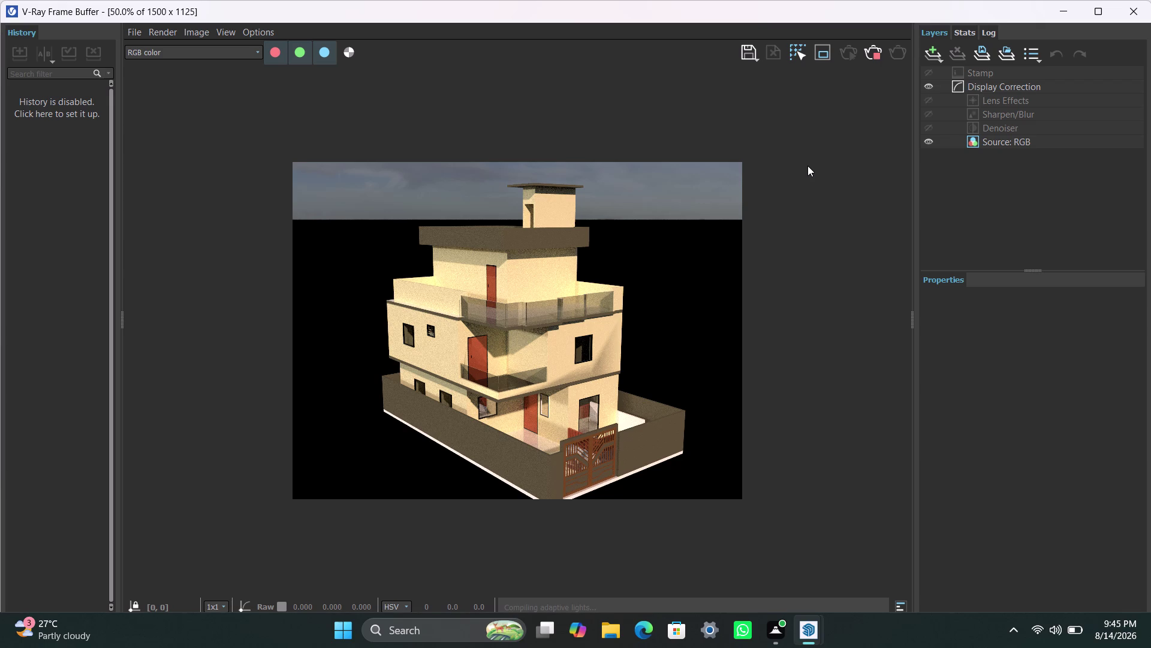
Close the terrain-and-gates SketchUp window from the taskbar thumbnail, keeping the duplex model.
drag(480, 629, 495, 631)
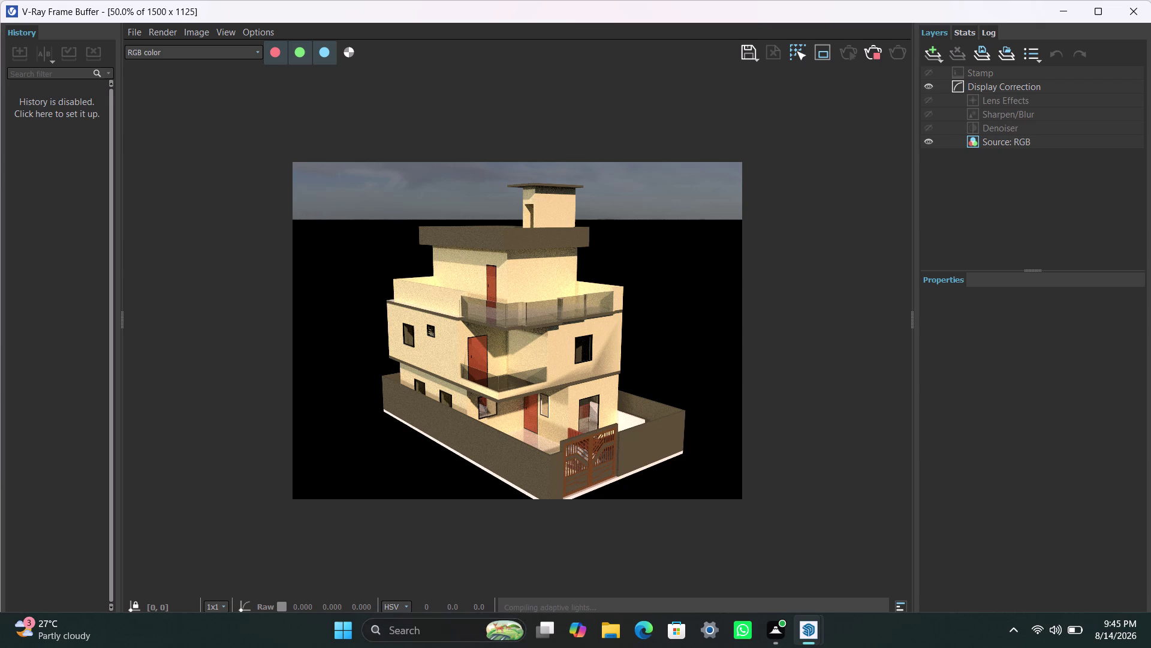
drag(494, 631, 496, 631)
click(310, 514)
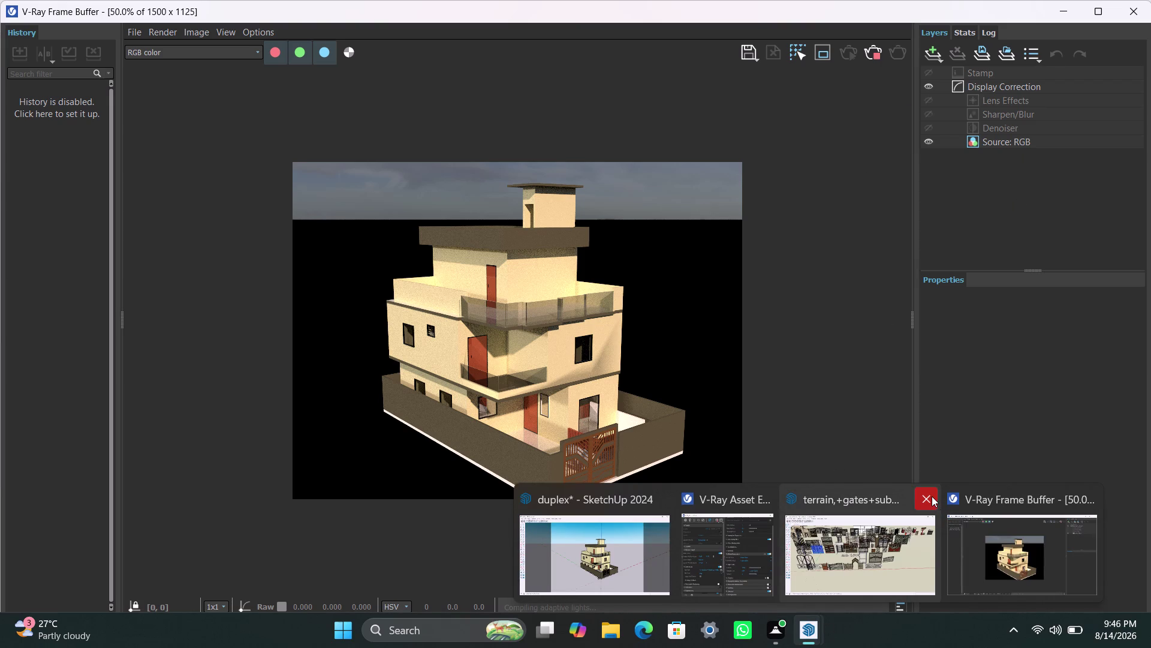
click(932, 496)
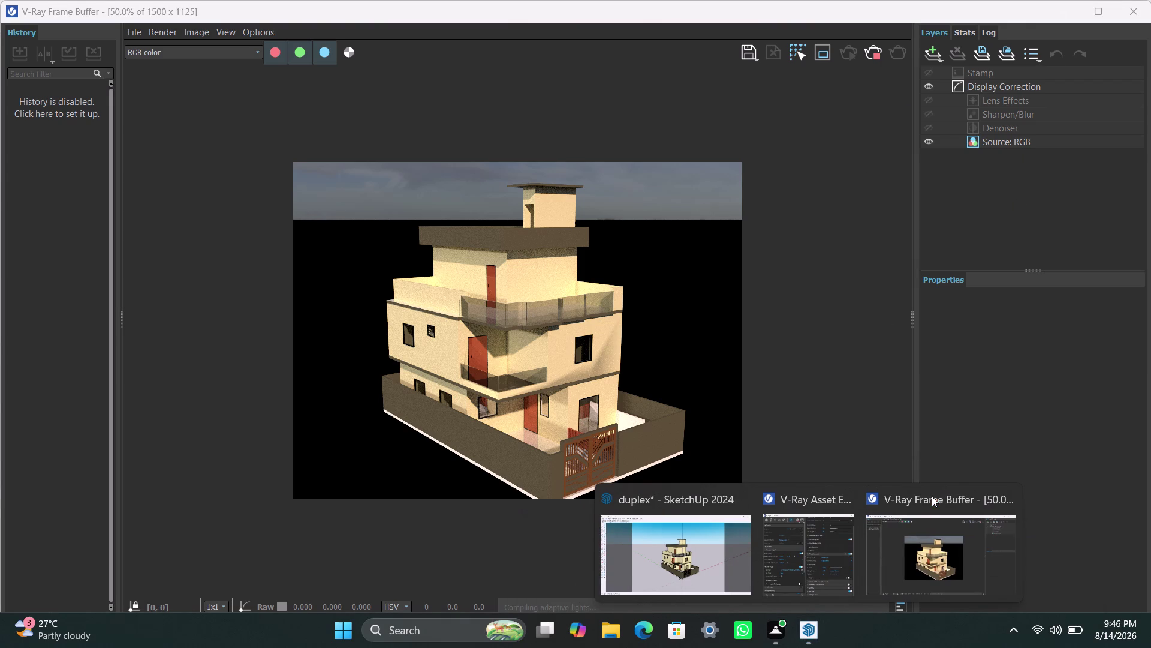
Show the Asset Editor's Lights list and set the Dome Light intensity to 5.
click(837, 547)
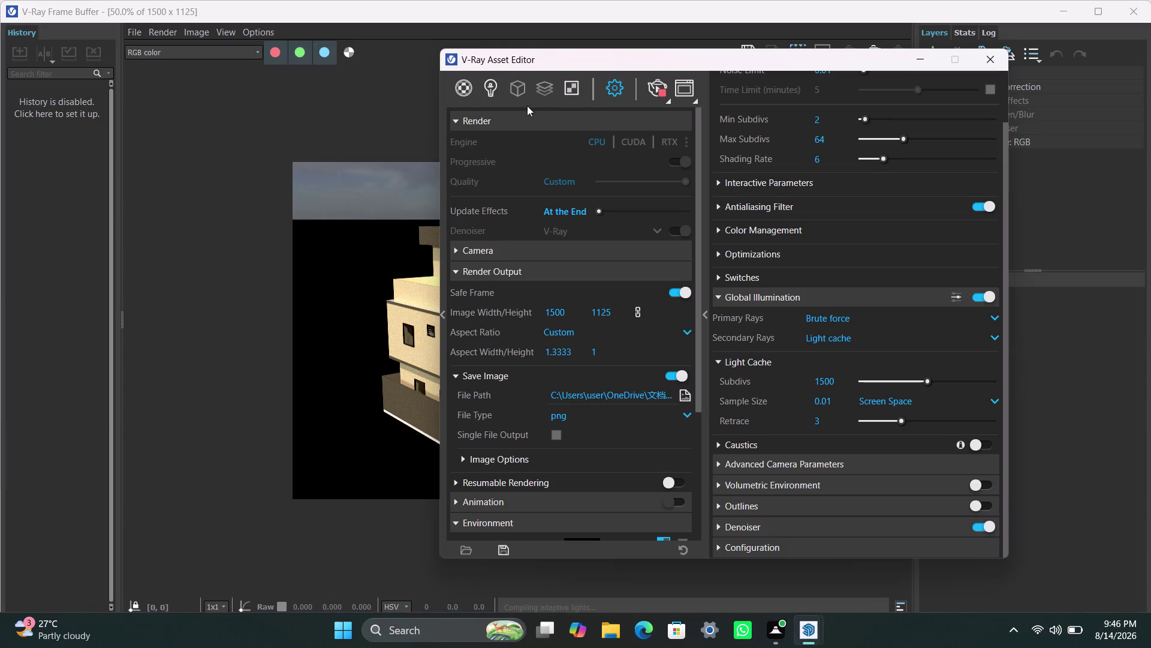
click(463, 82)
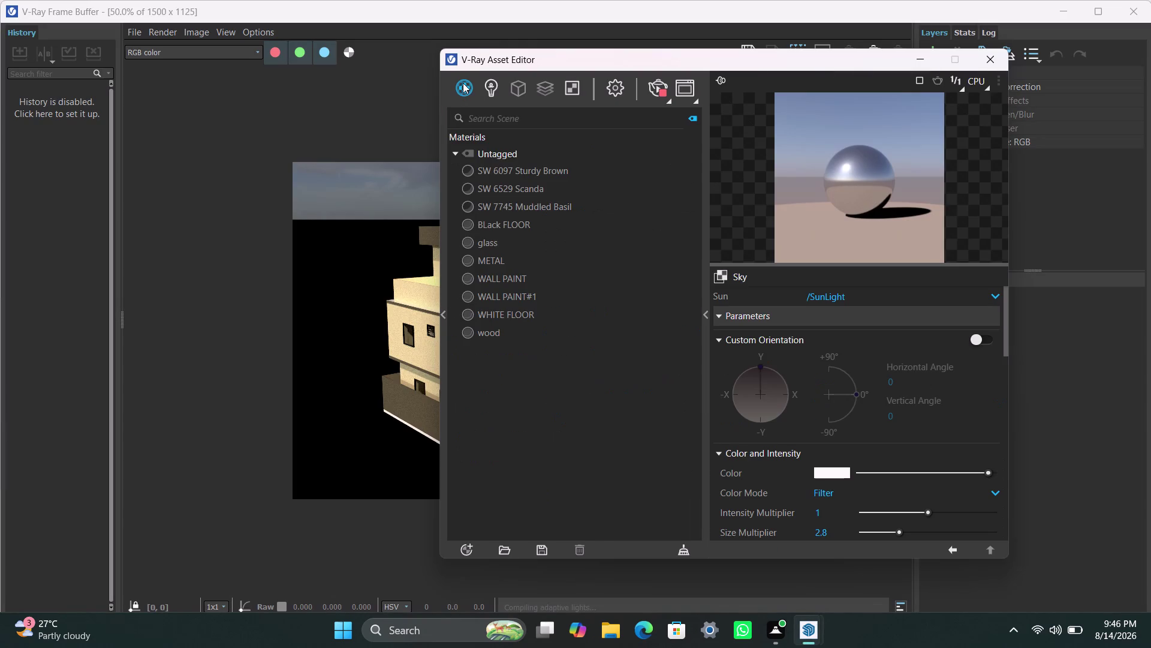
click(492, 85)
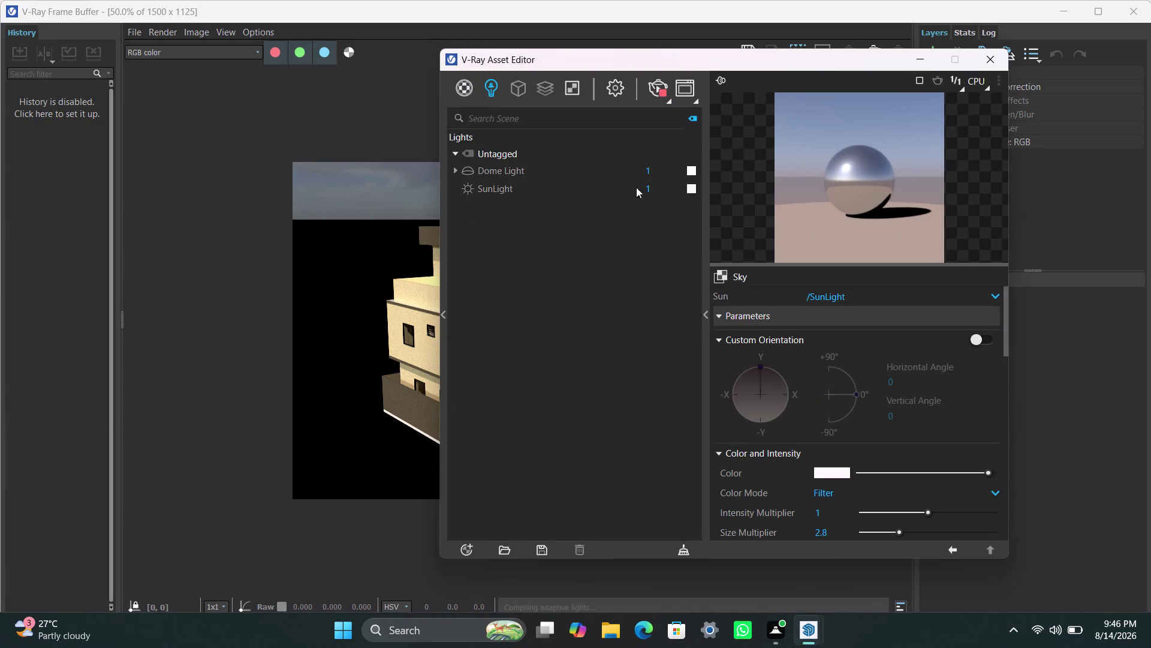
drag(657, 170, 644, 171)
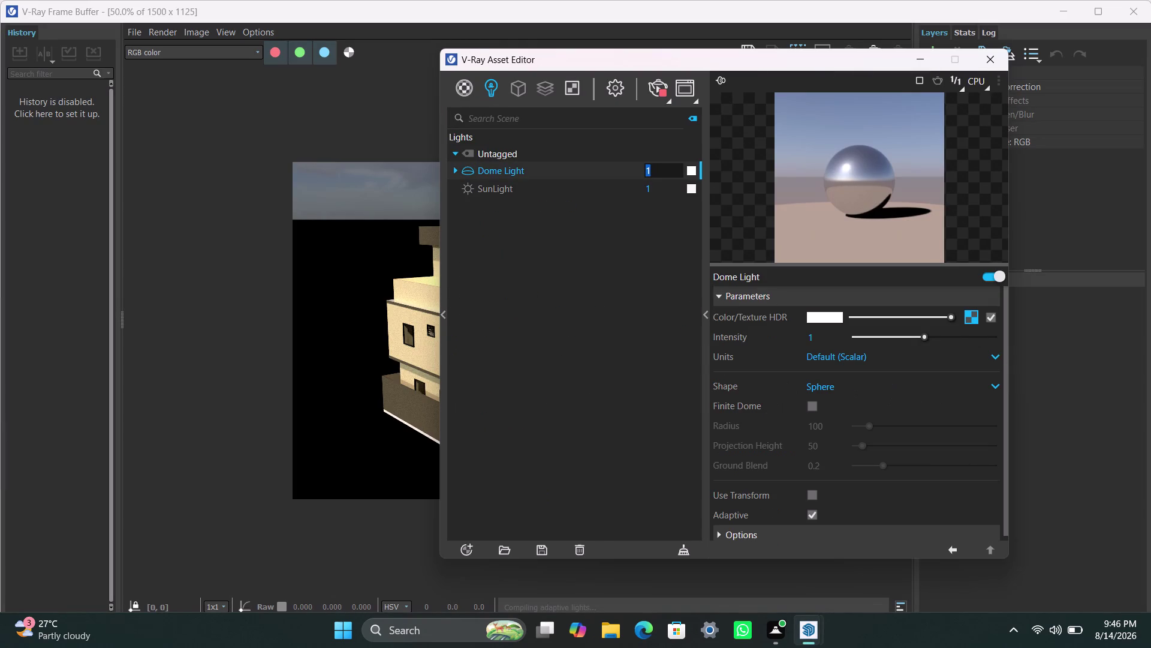
key(5)
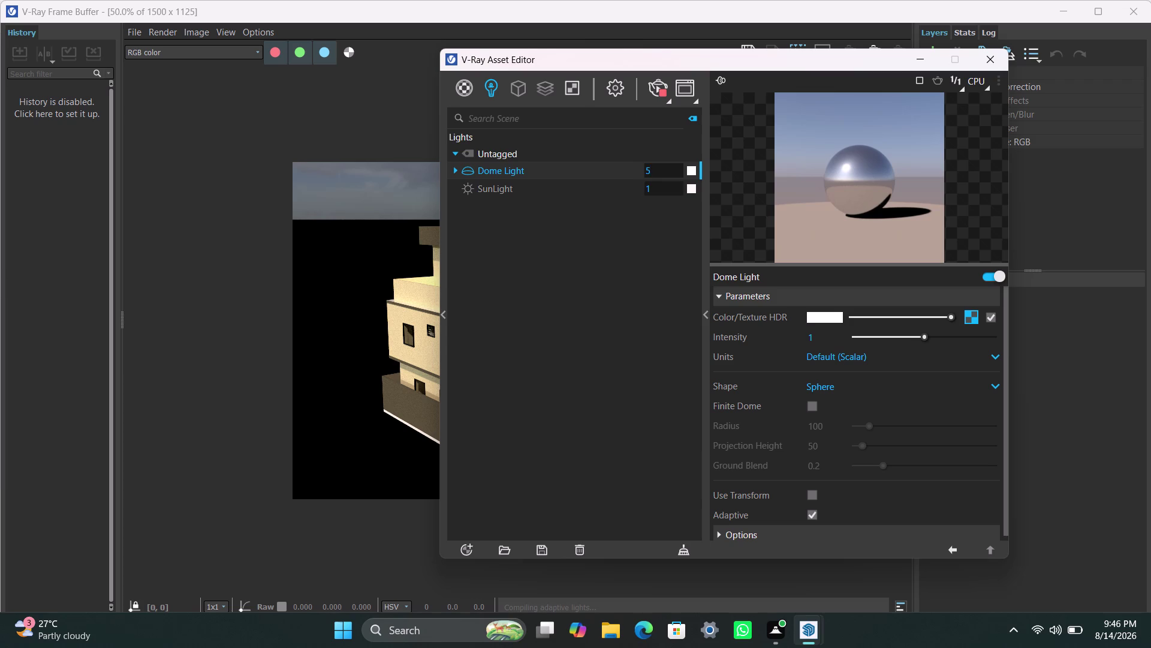
click(657, 189)
Raise the SunLight intensity to 10, then select the Dome Light intensity value.
drag(657, 189, 644, 191)
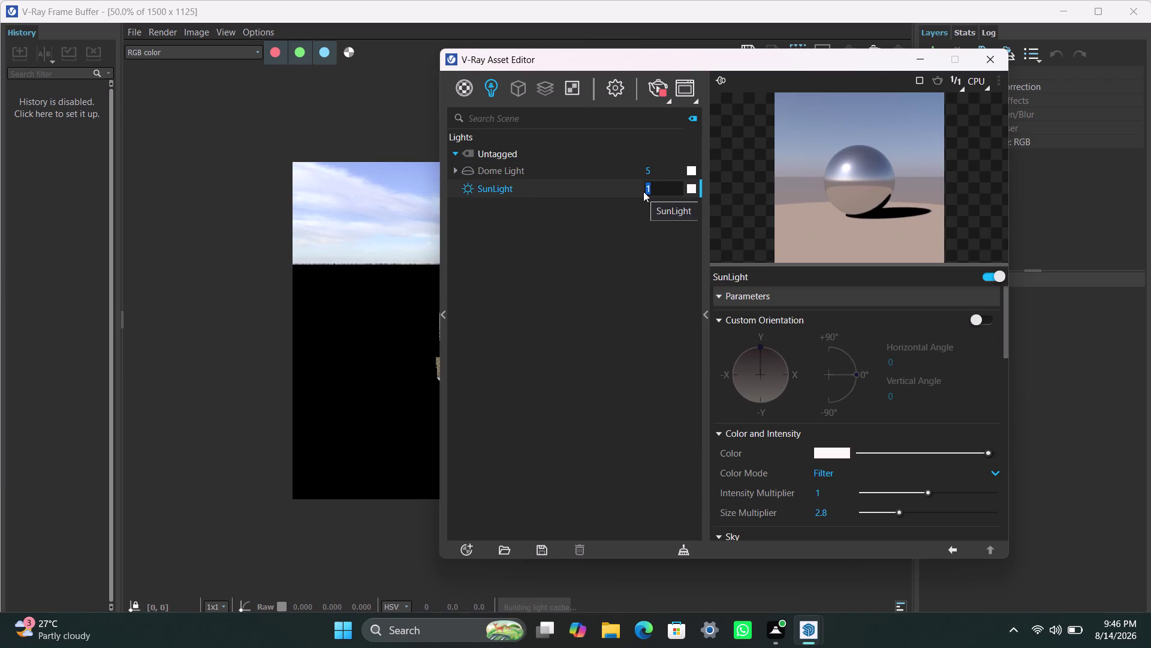
key(2)
click(628, 222)
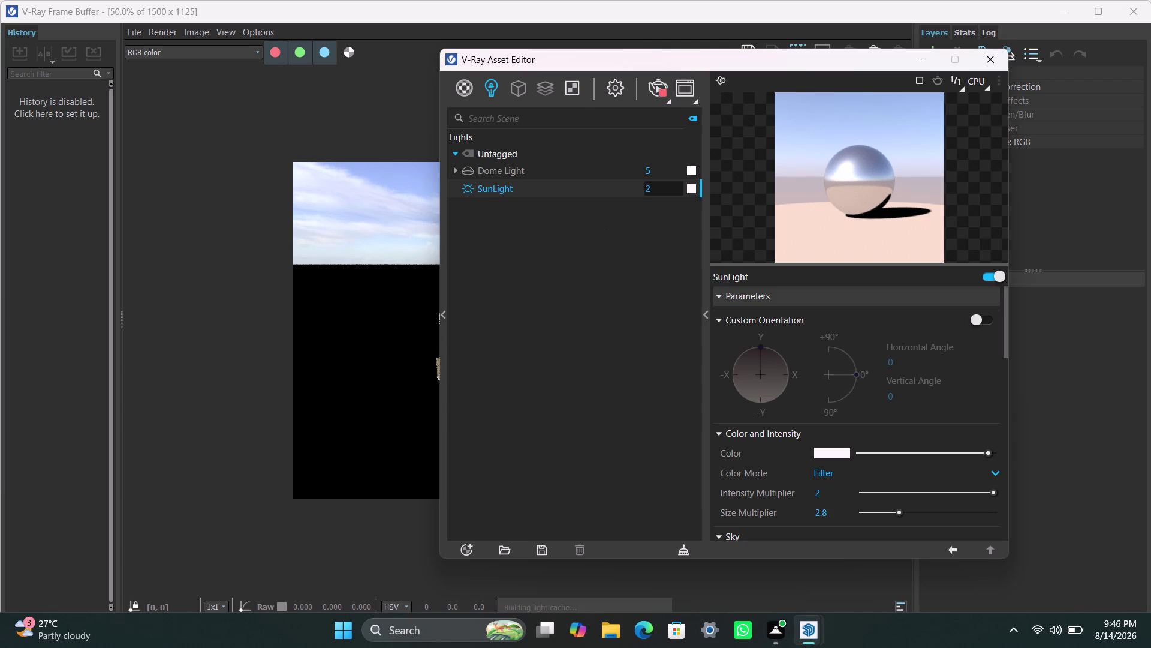
drag(659, 186, 637, 189)
text(10)
click(620, 238)
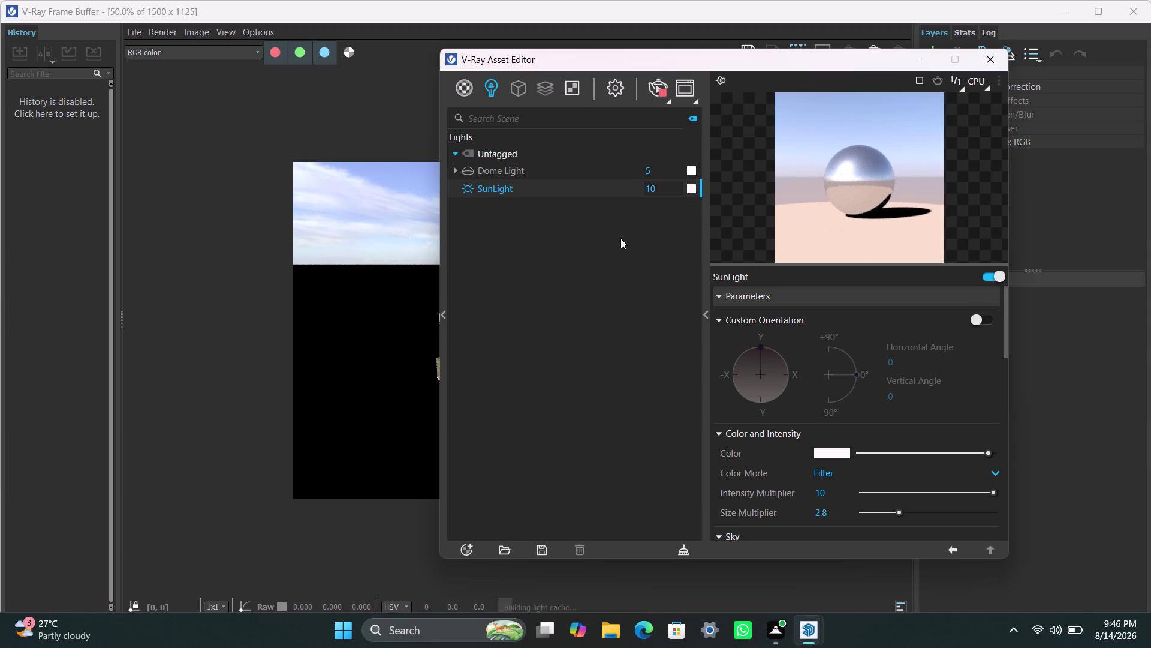
click(621, 238)
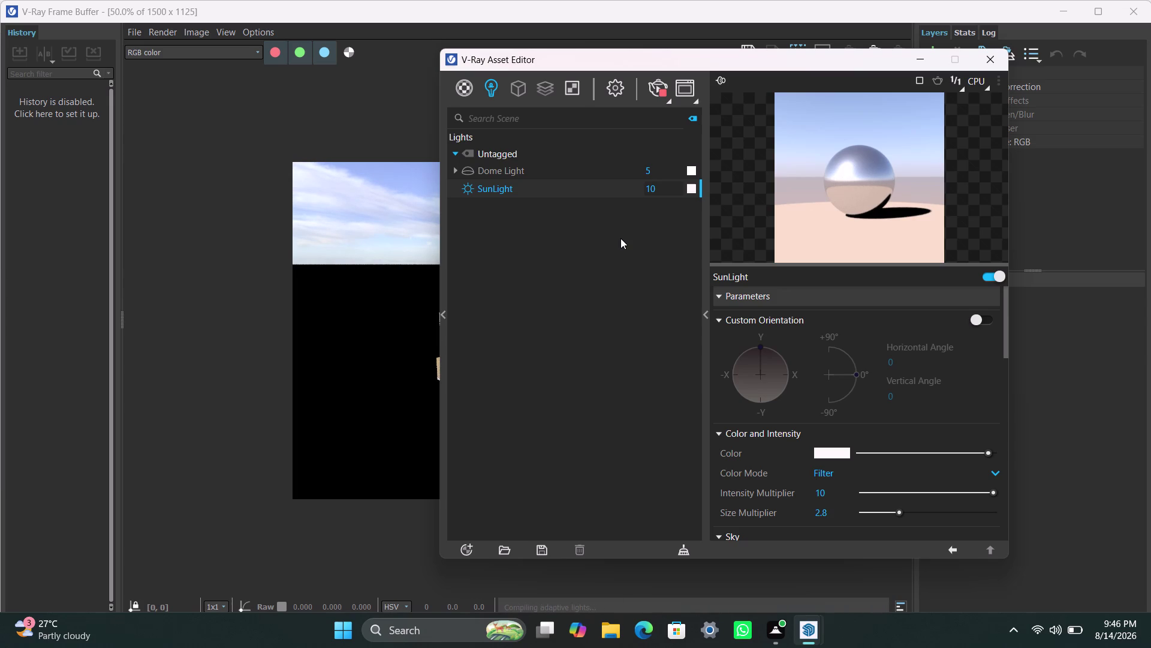
drag(655, 171, 645, 175)
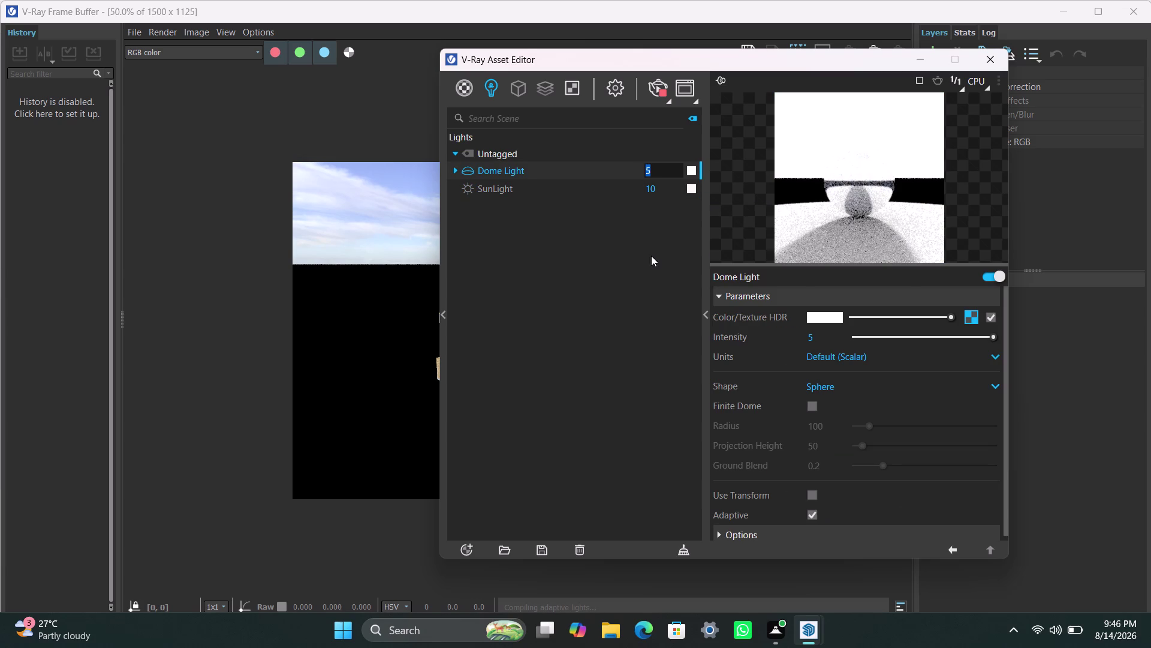
Try Dome Light intensities of 1 and then 4.
click(656, 187)
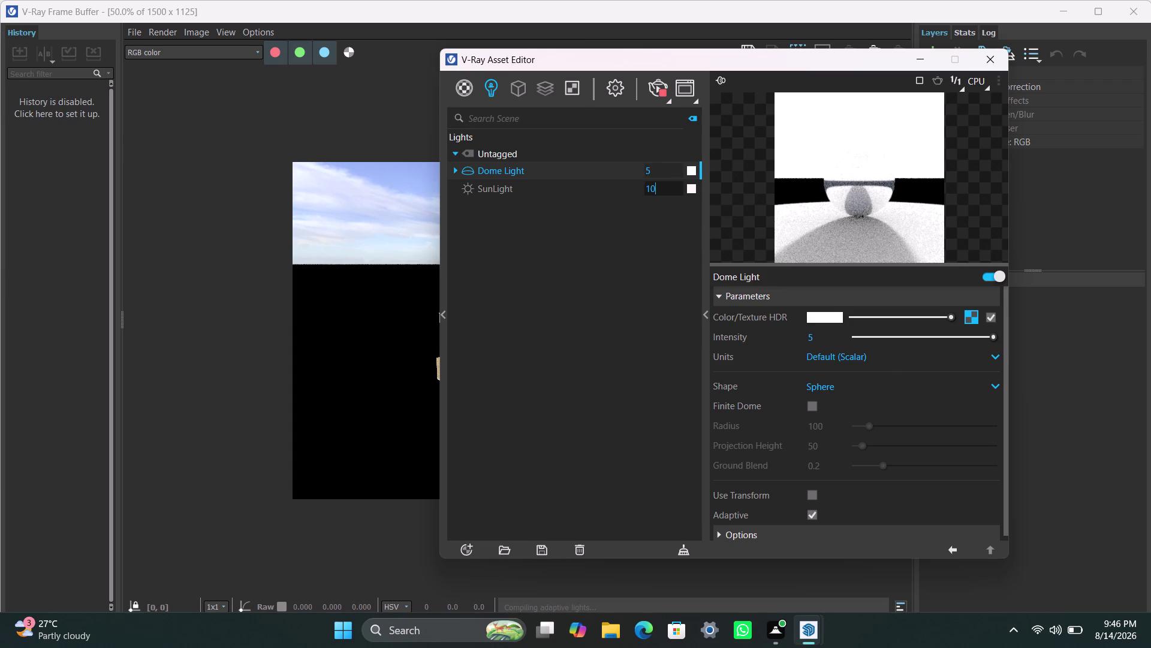
click(656, 187)
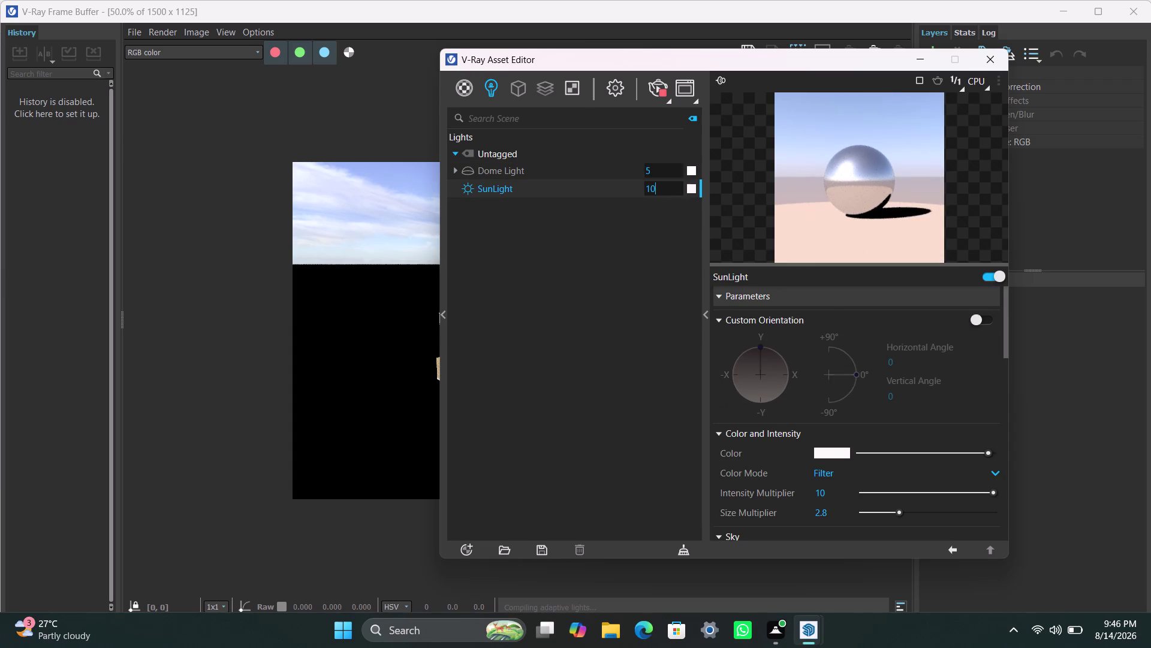
drag(658, 170, 641, 173)
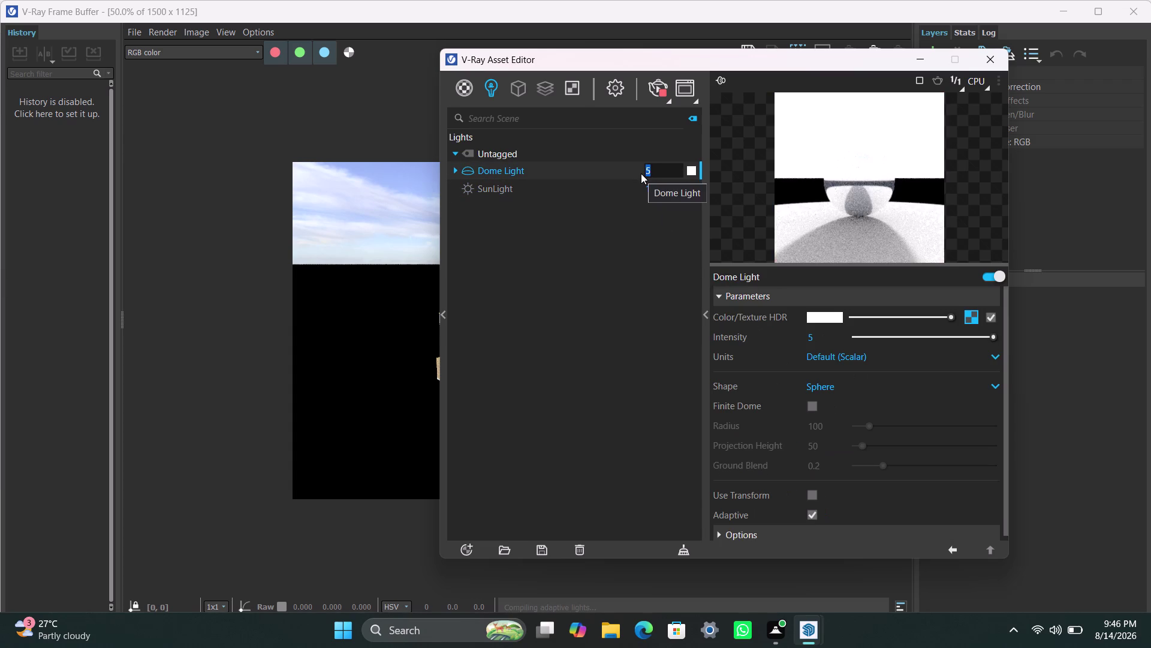
key(1)
click(639, 205)
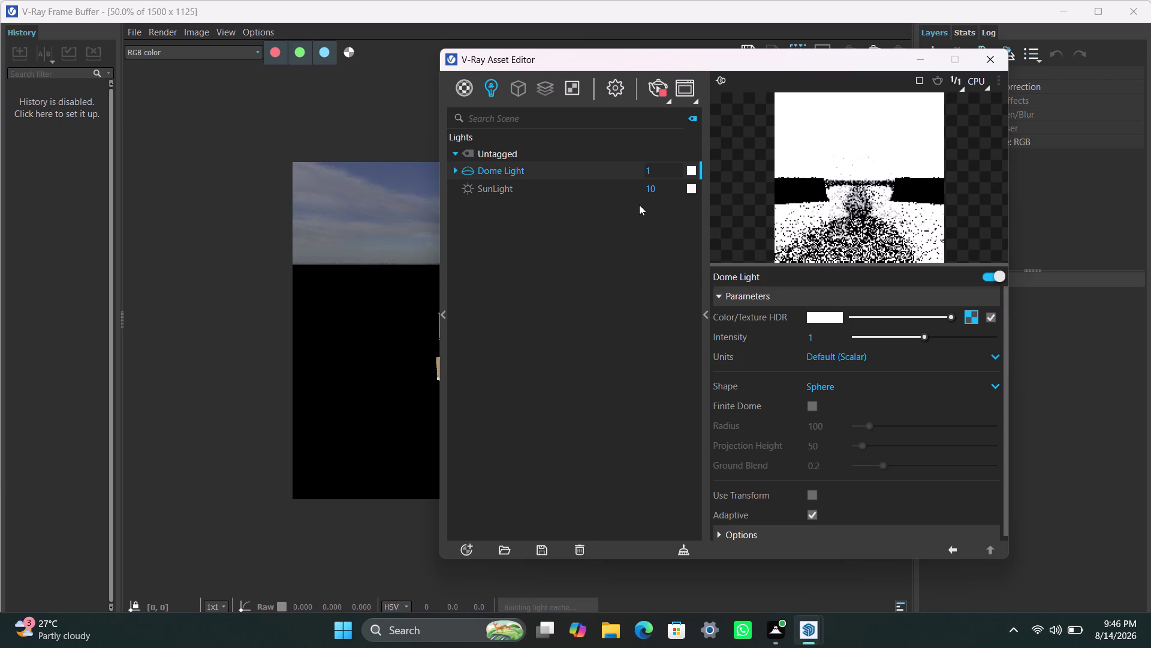
drag(656, 165, 644, 169)
drag(644, 169, 639, 170)
key(4)
click(623, 252)
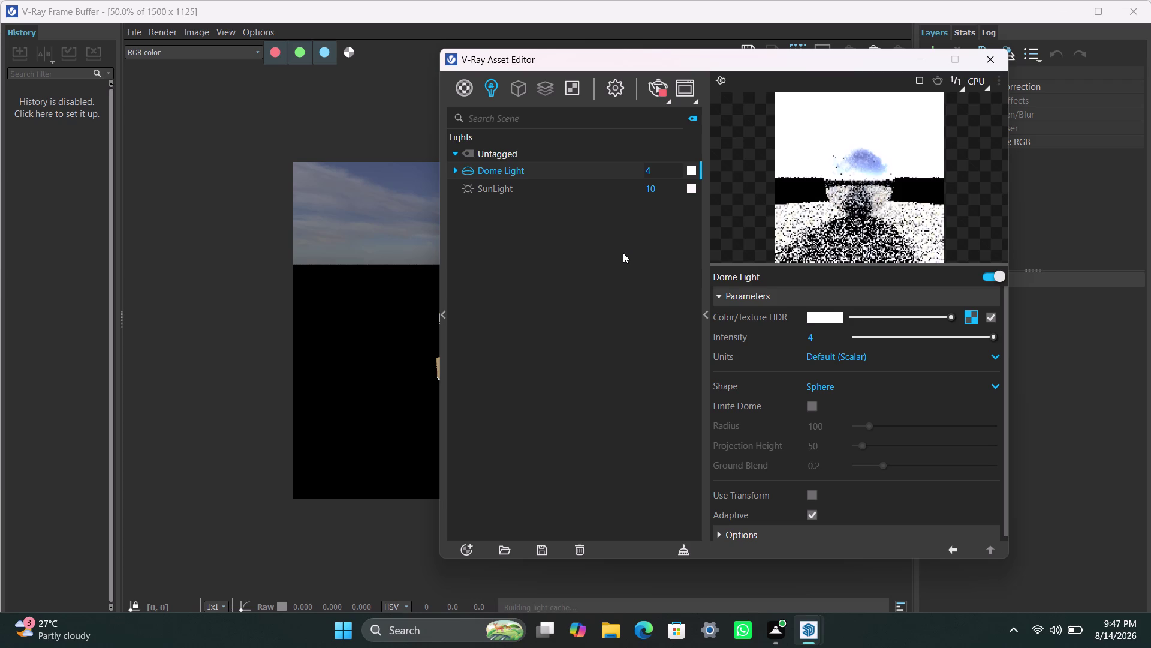
Lower the SunLight intensity to 2 and raise the Dome Light intensity to 10.
drag(669, 186, 646, 187)
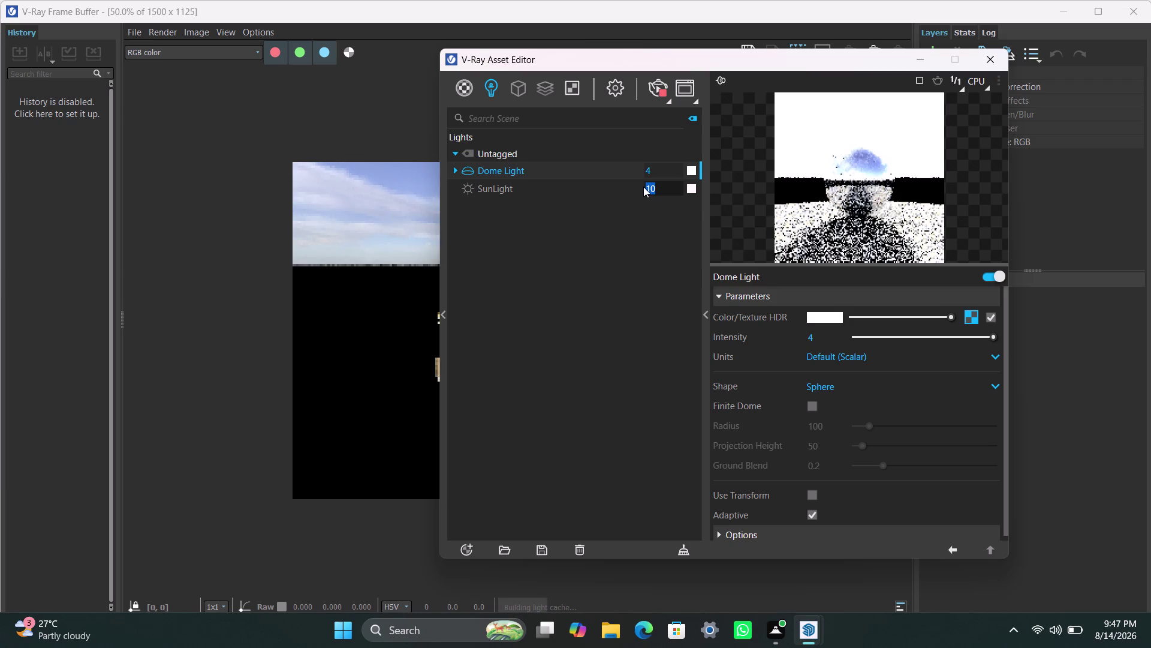
drag(646, 186, 643, 187)
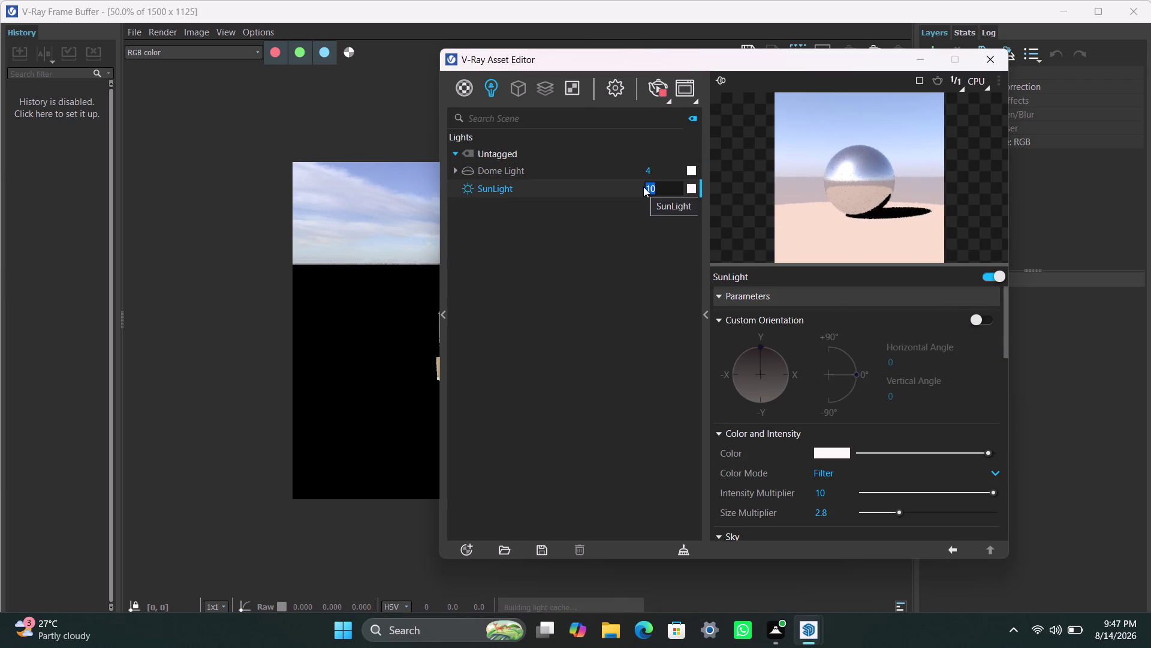
key(2)
click(624, 232)
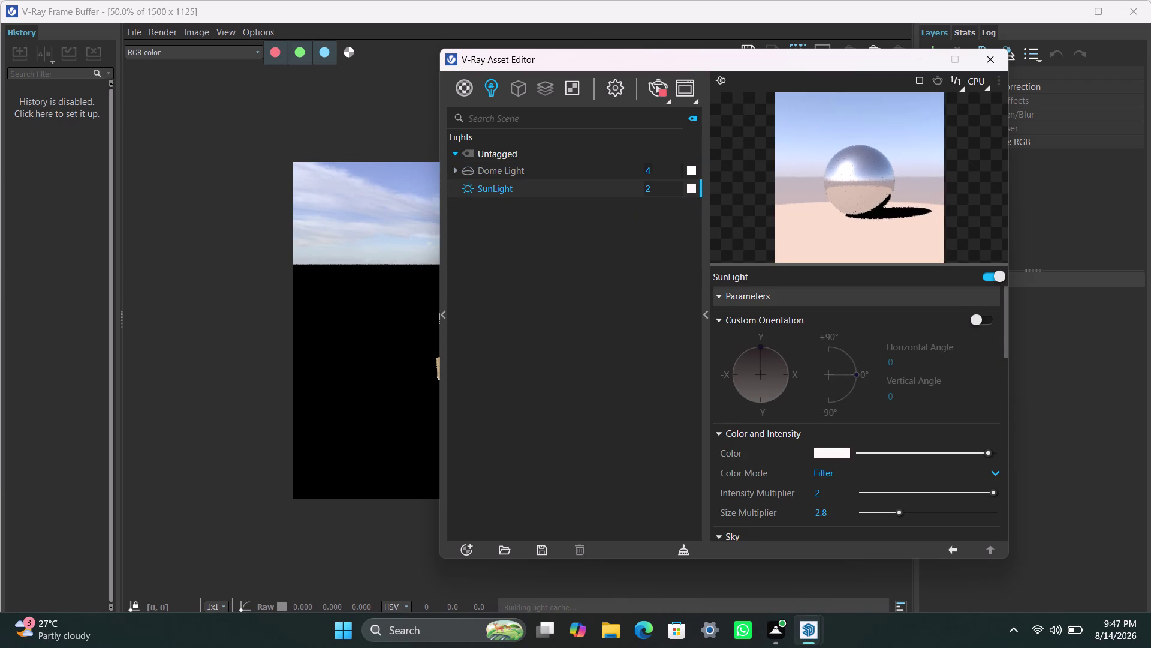
click(664, 169)
drag(664, 169, 646, 173)
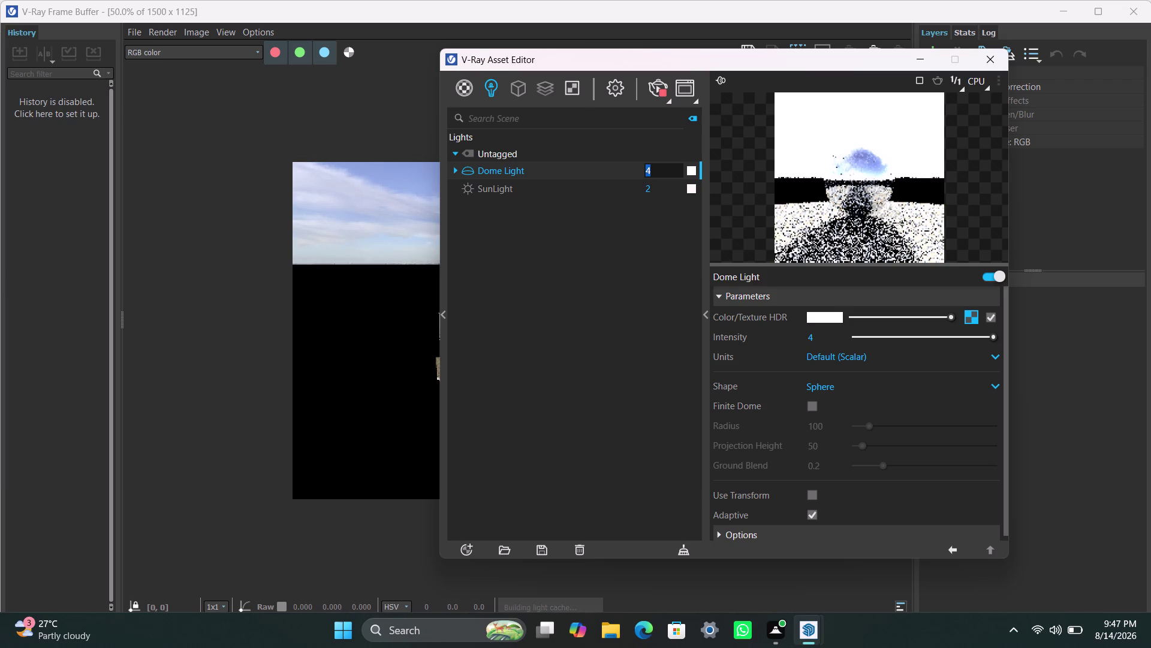
drag(645, 173, 644, 172)
text(10)
click(626, 240)
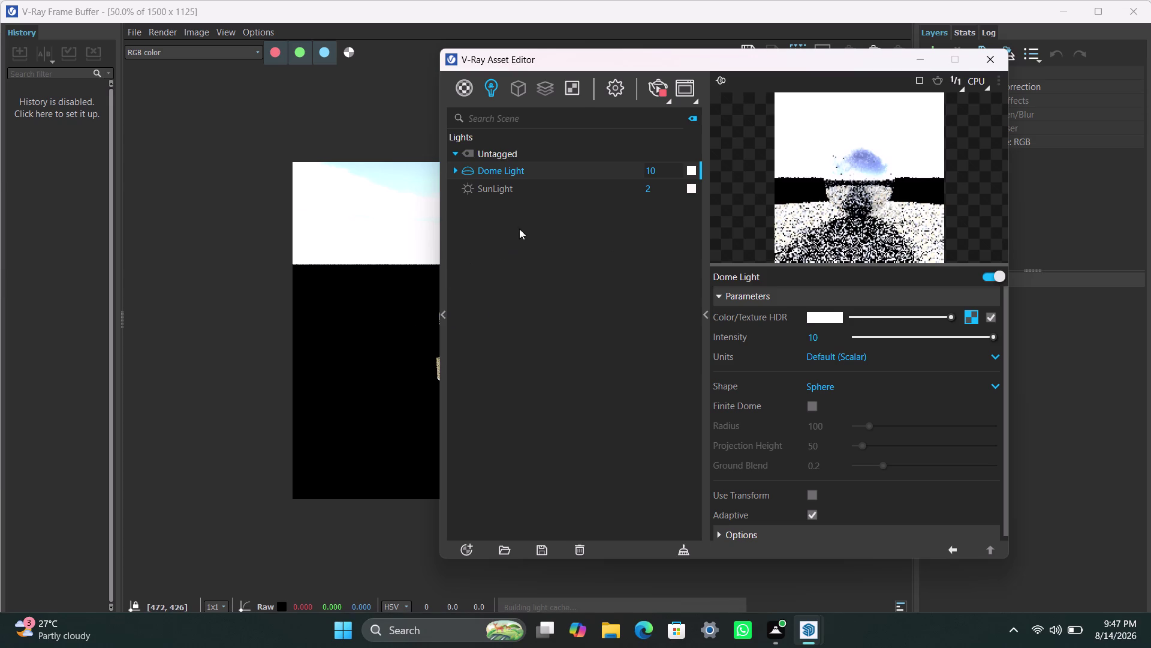
Set SunLight to 10 and Dome Light to 2, then view the Frame Buffer render.
drag(653, 194, 625, 198)
text(10)
click(623, 223)
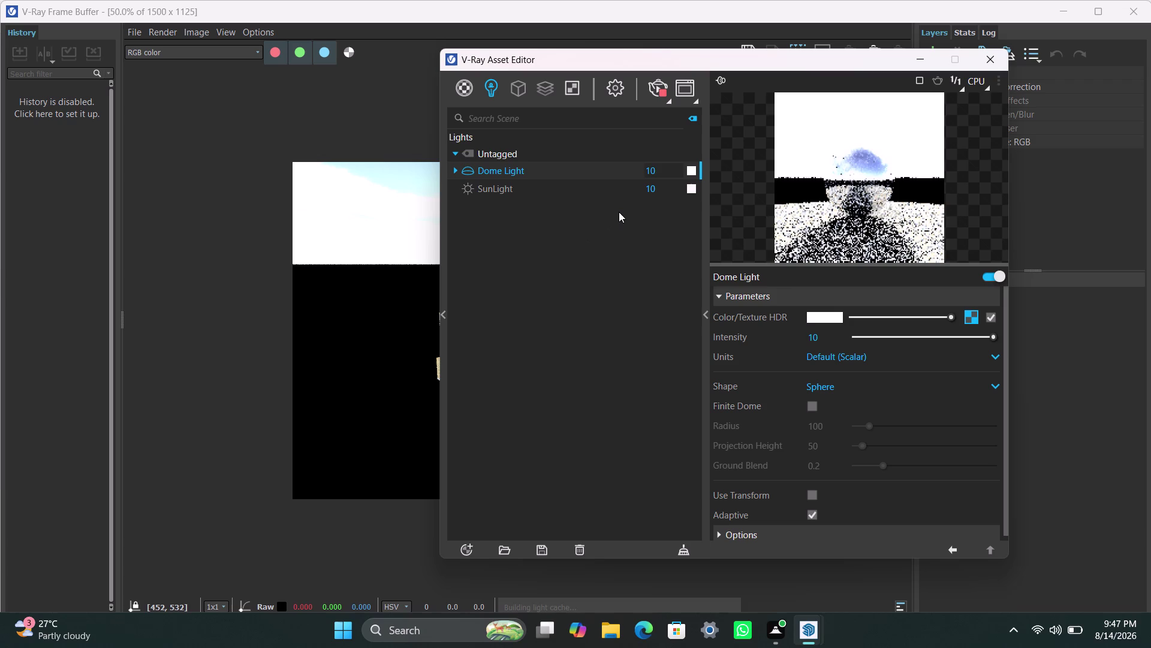
drag(658, 172, 621, 182)
key(2)
click(618, 246)
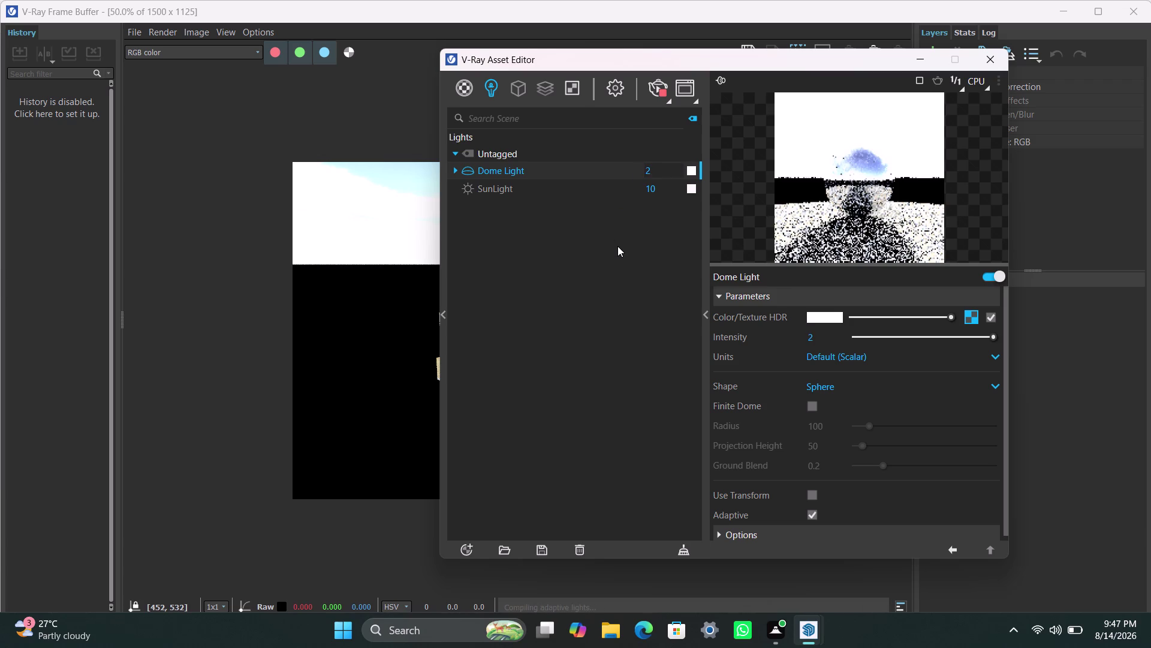
click(918, 58)
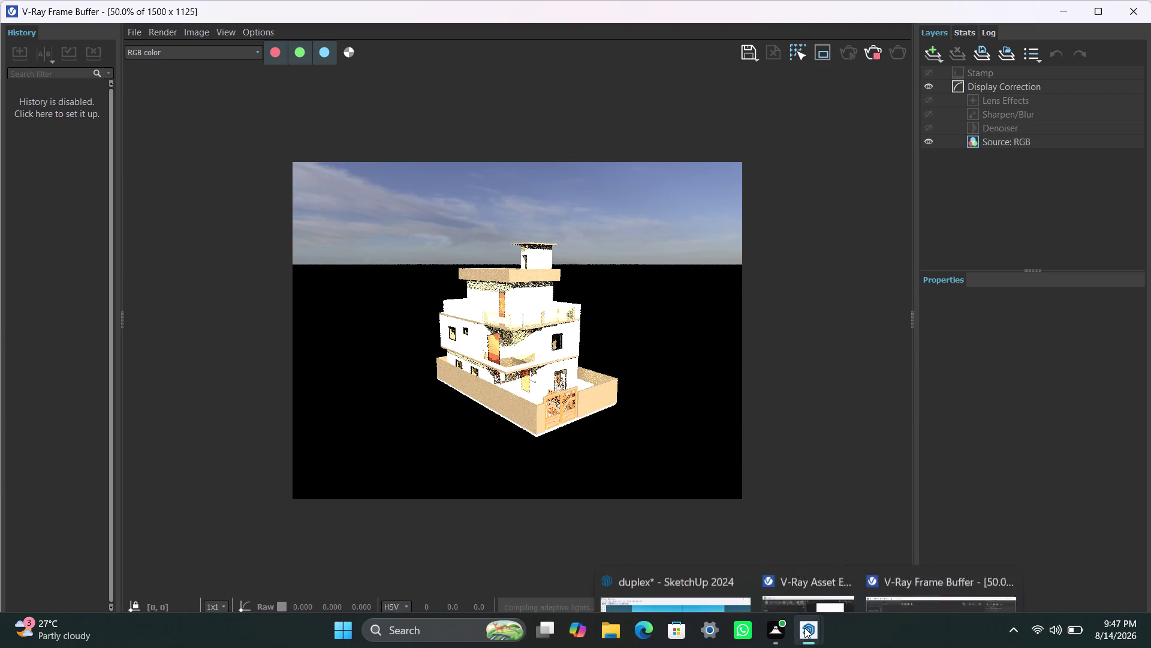
Bring the light settings forward and set the SunLight intensity to 0.
click(901, 564)
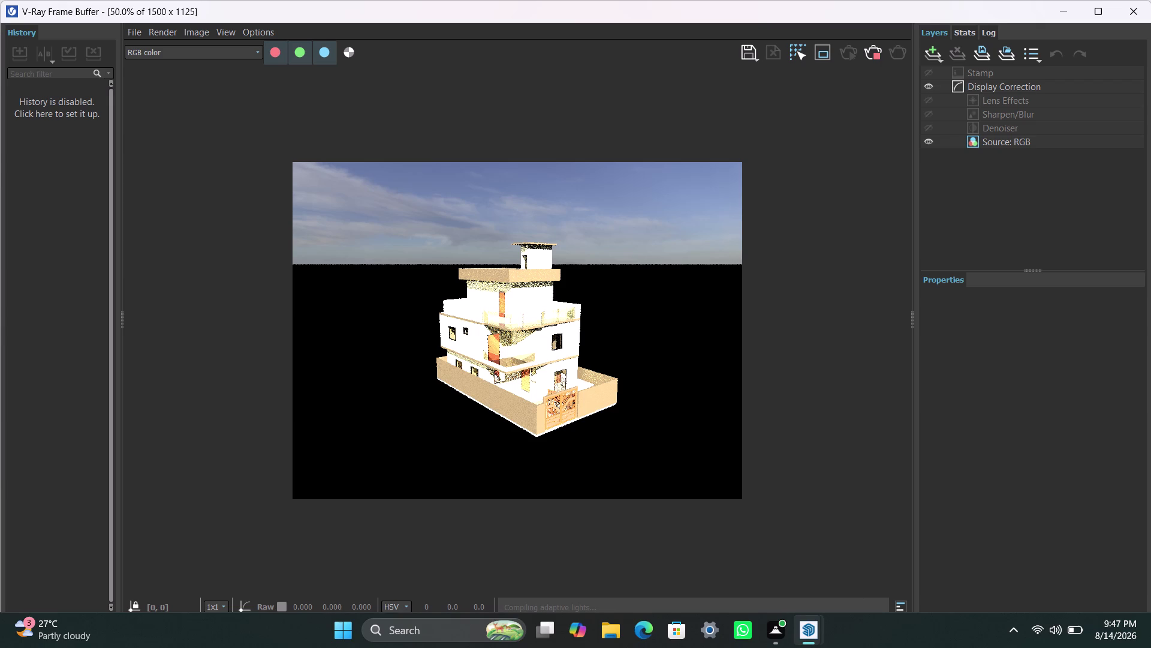
click(812, 570)
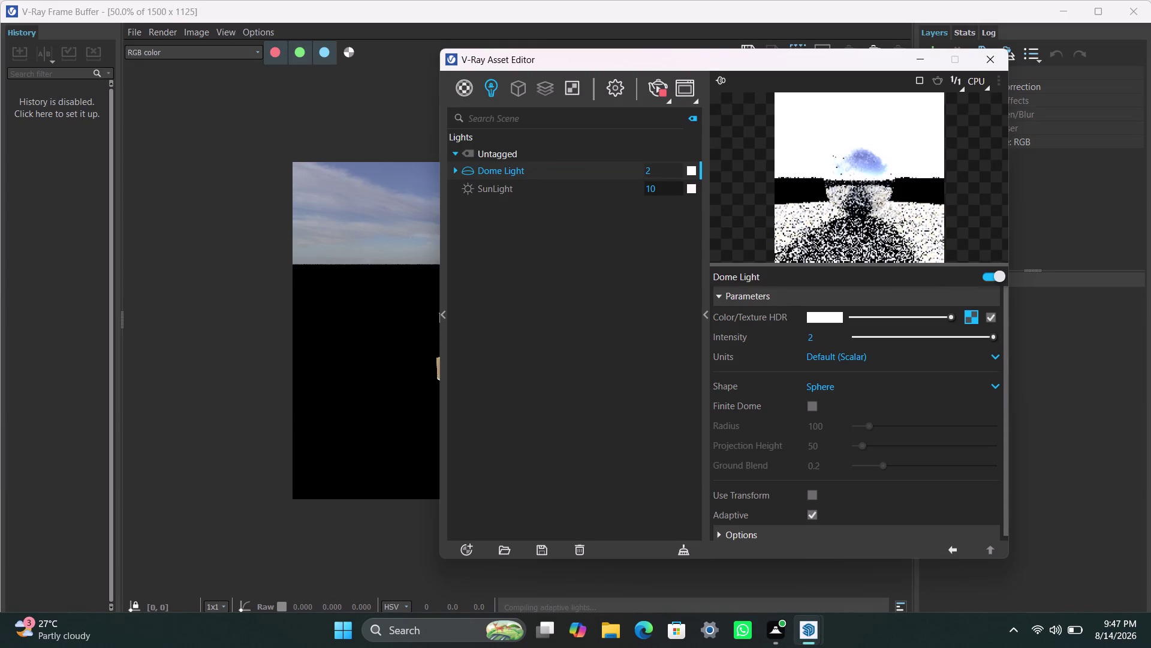
drag(656, 192, 631, 196)
key(0)
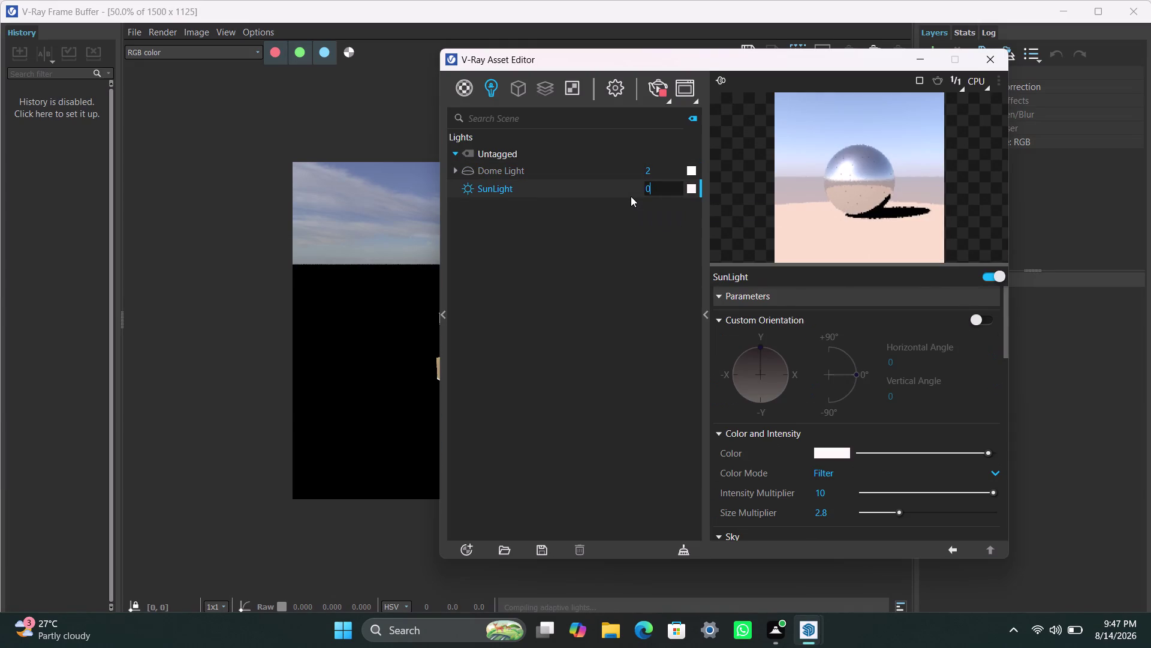
click(593, 300)
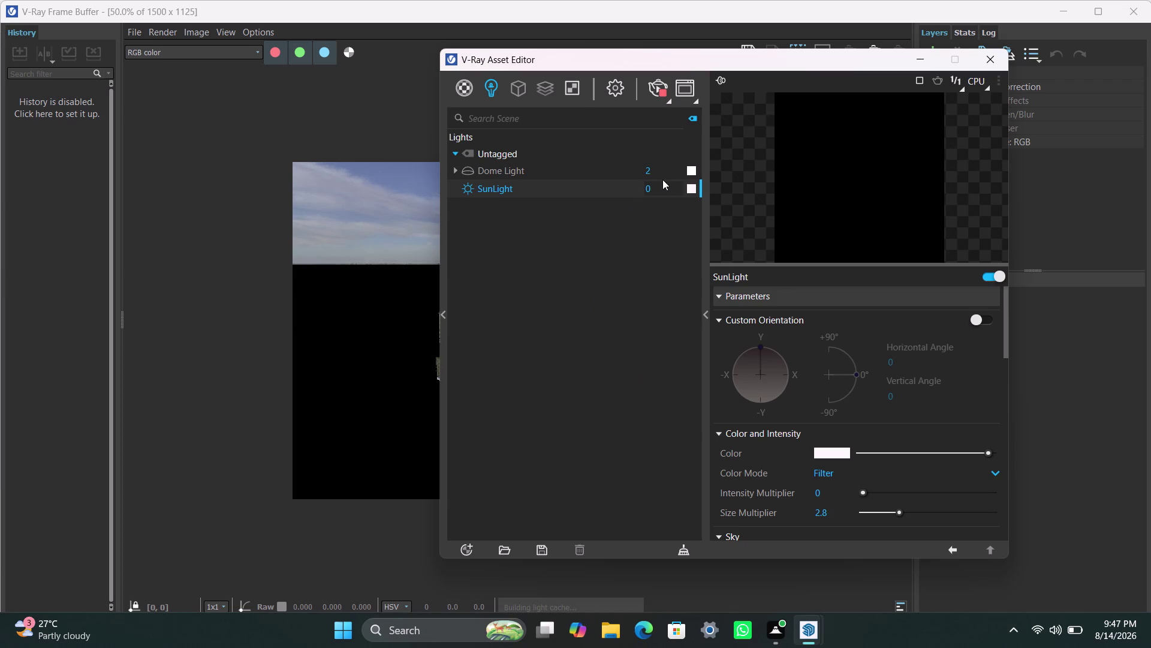
Set the Dome Light intensity to 0 and the SunLight intensity to 1.
drag(660, 169, 639, 171)
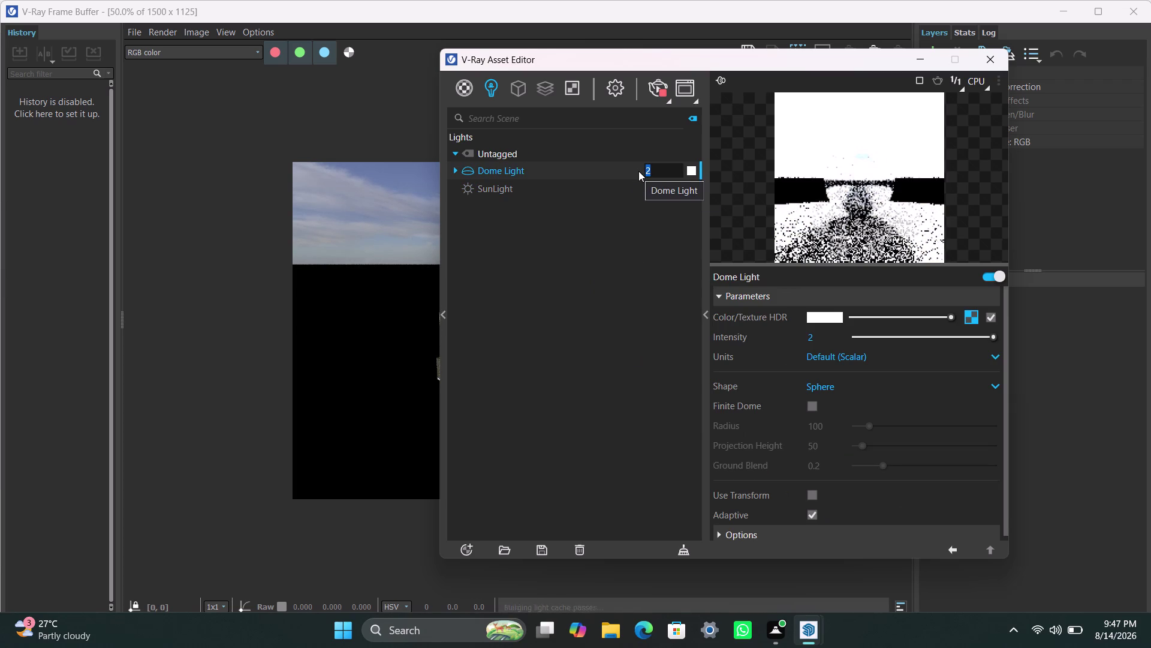
key(0)
click(660, 190)
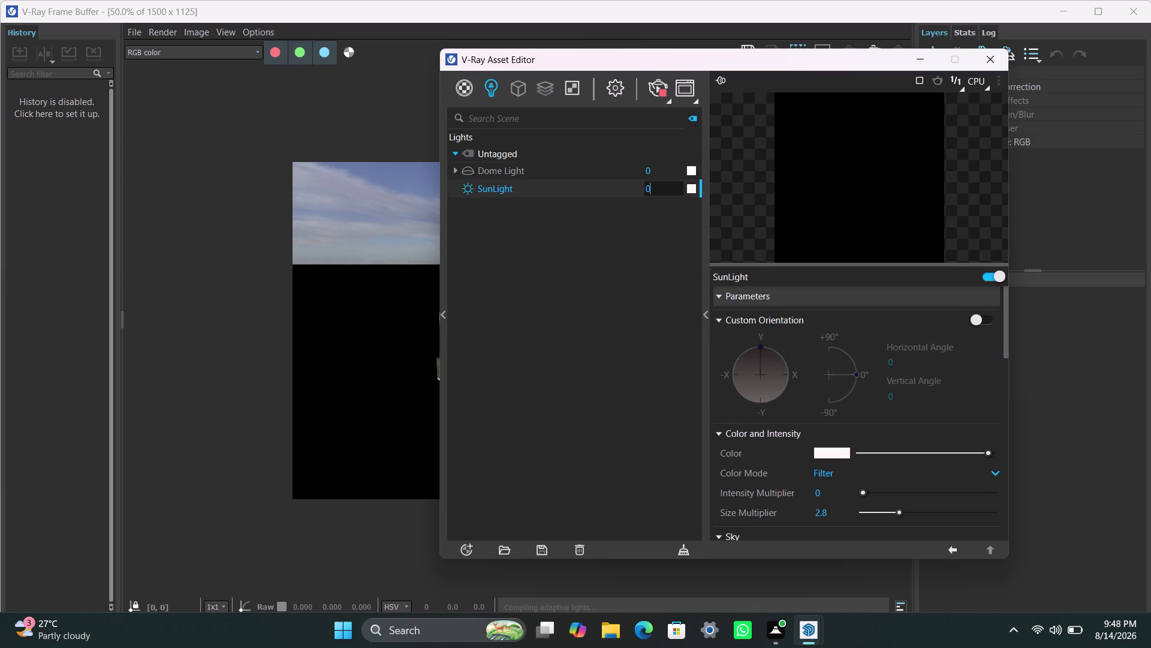
key(1)
drag(669, 192, 634, 197)
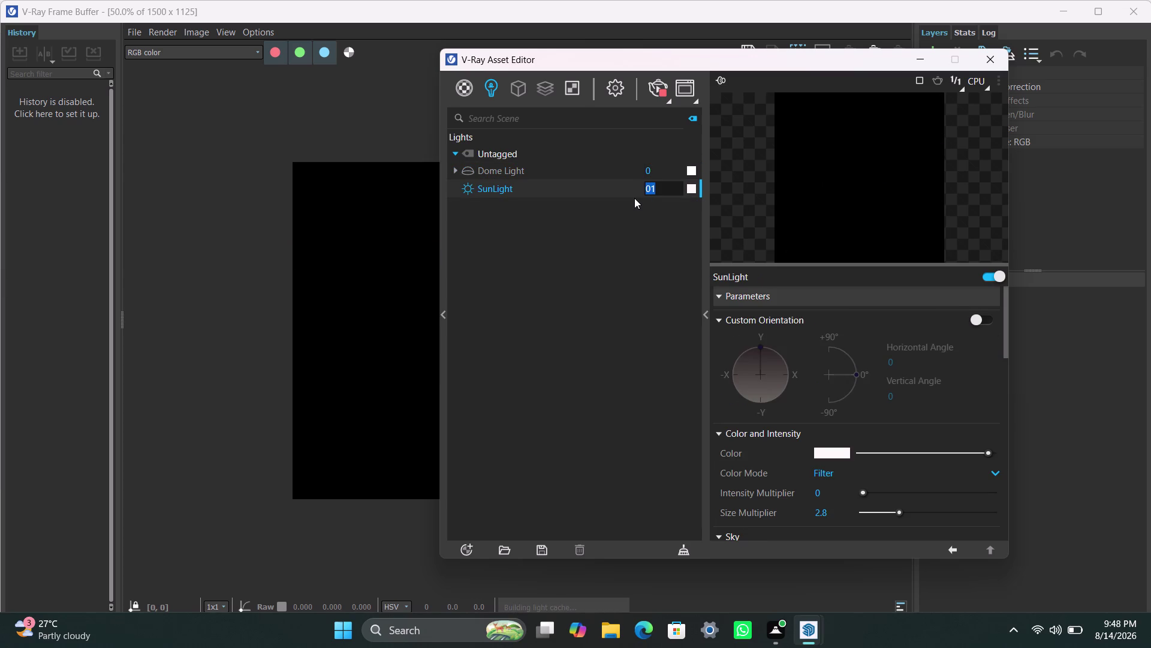
Check the sun-only render against black, then bring the light settings back.
right_drag(307, 143, 196, 169)
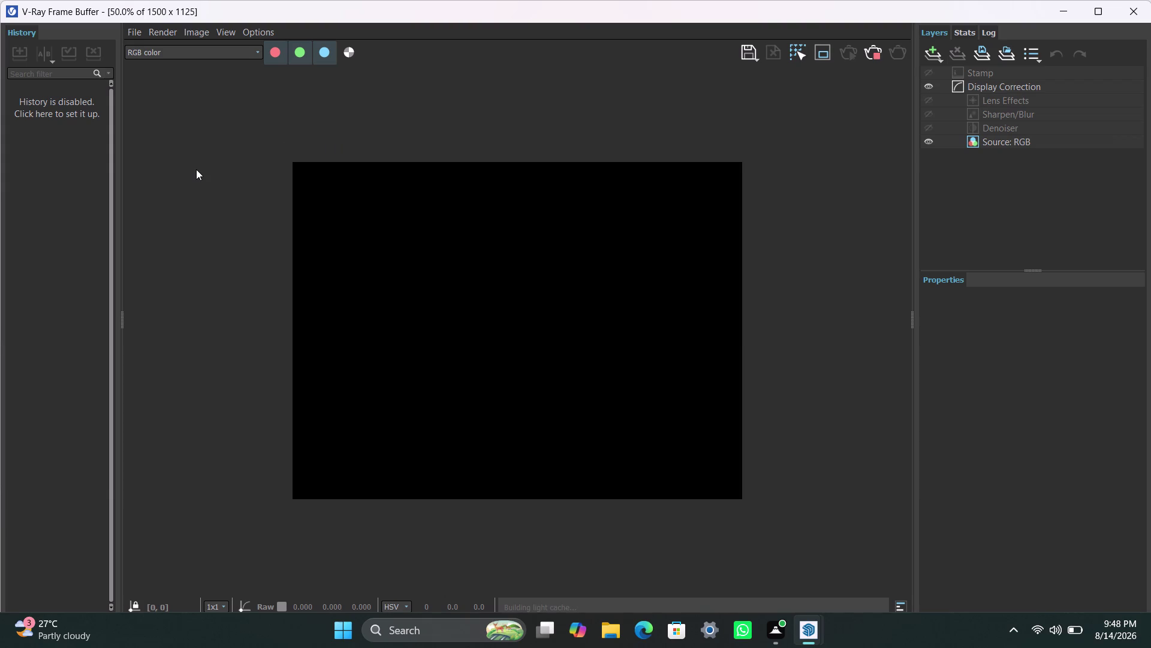
right_drag(196, 169, 126, 206)
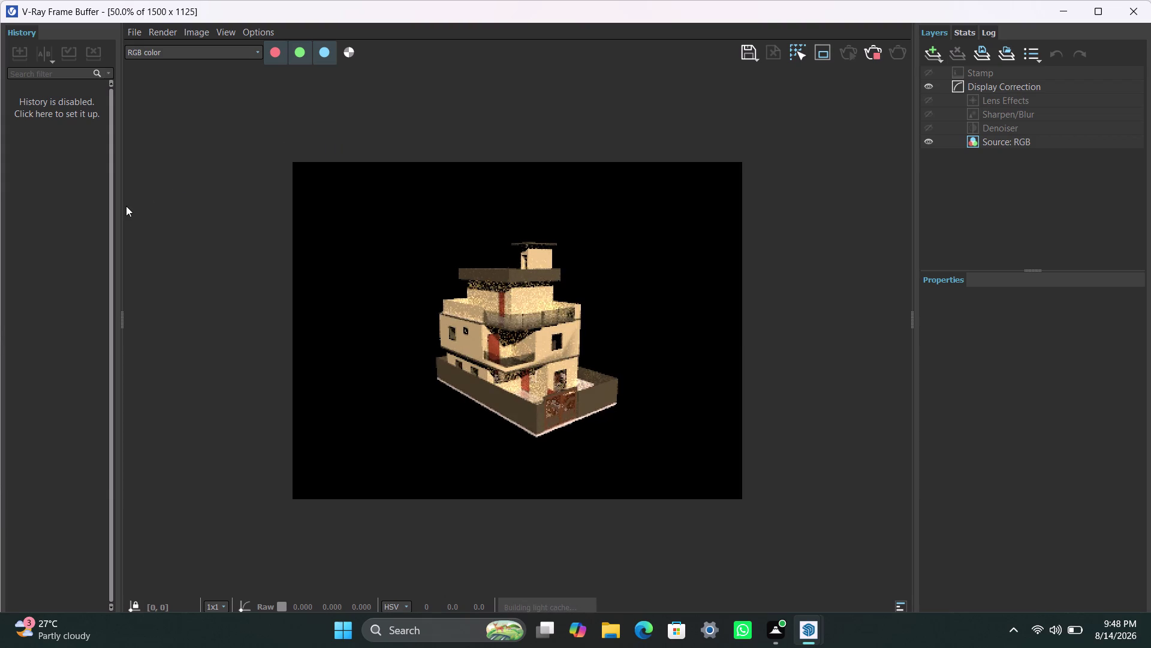
right_drag(126, 205, 124, 207)
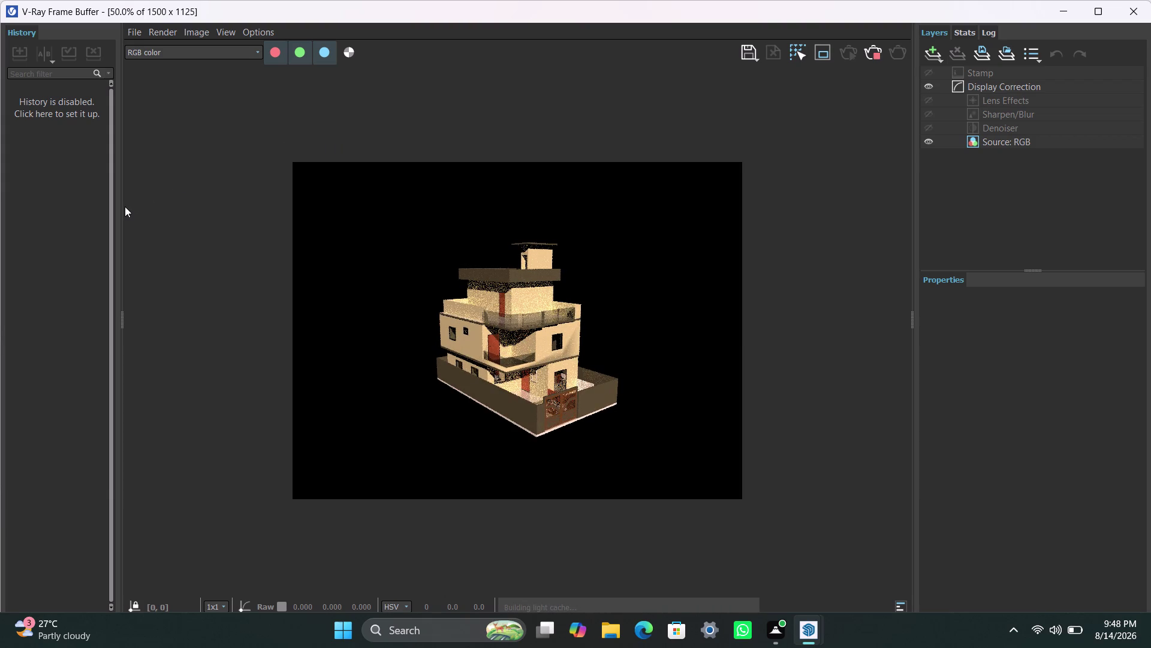
right_drag(125, 207, 124, 207)
drag(212, 199, 230, 198)
click(318, 256)
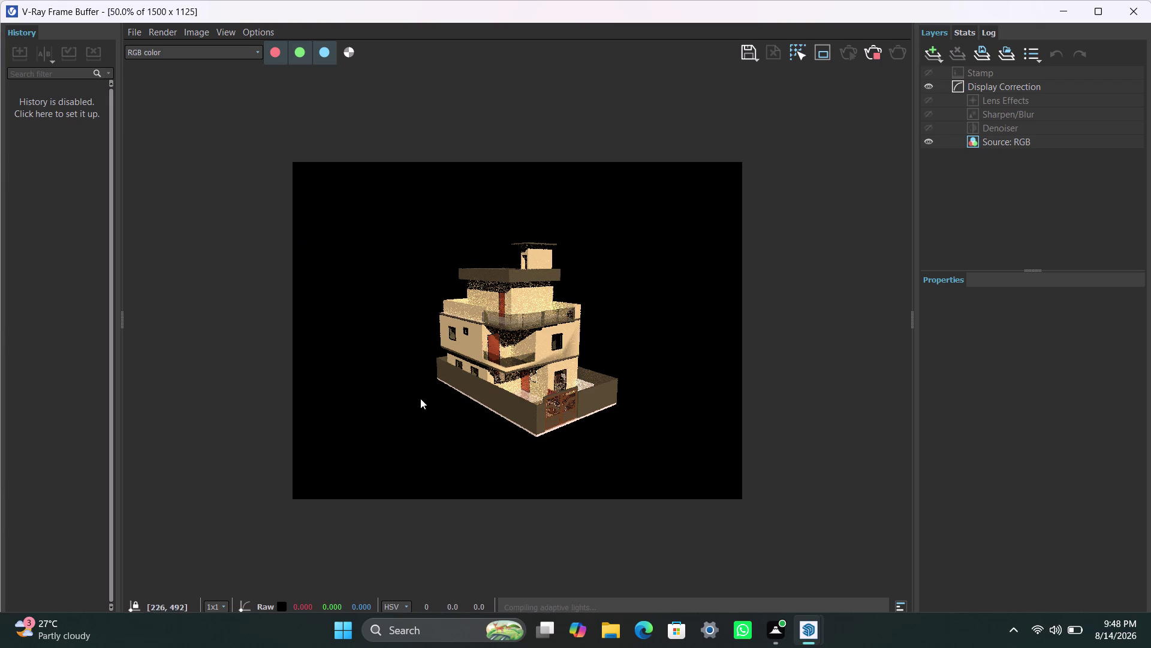
click(817, 637)
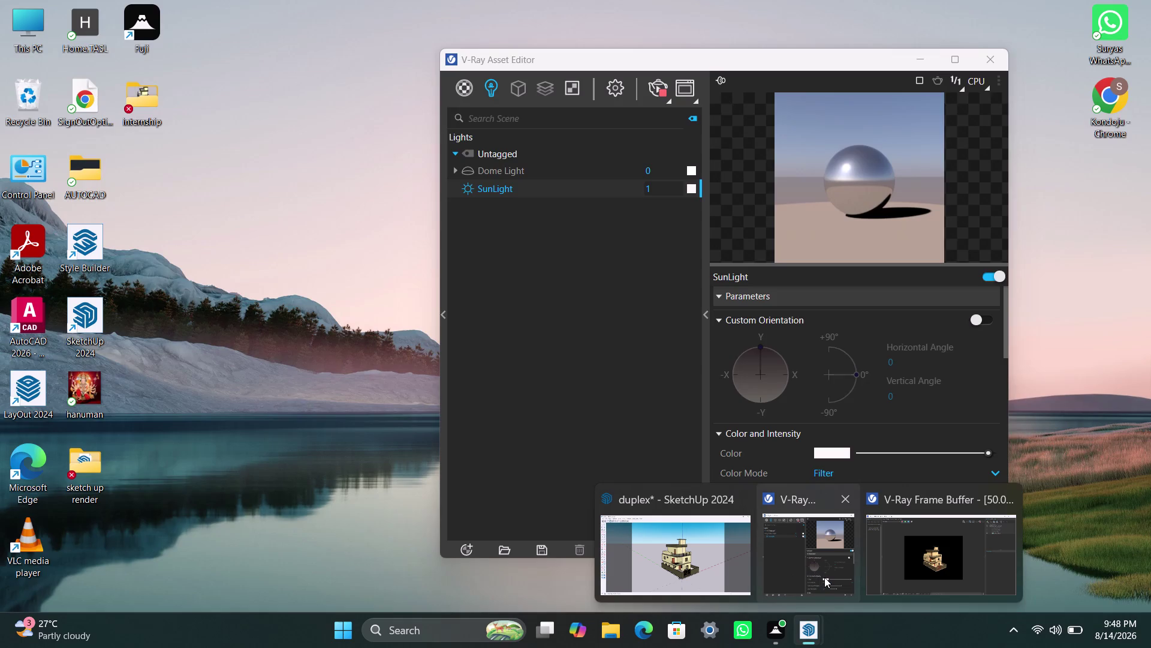
click(824, 577)
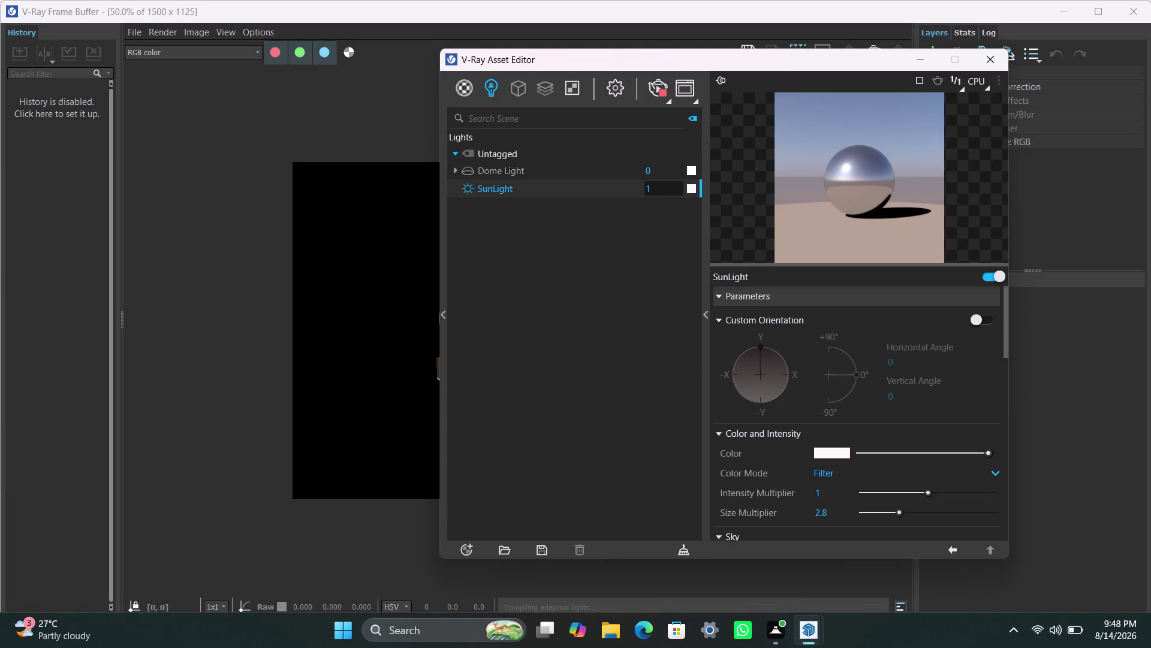
Set the SunLight intensity to 10 with the dome at 0 and view the Frame Buffer.
right_drag(654, 187, 649, 181)
key(0)
right_drag(648, 181, 754, 394)
click(630, 211)
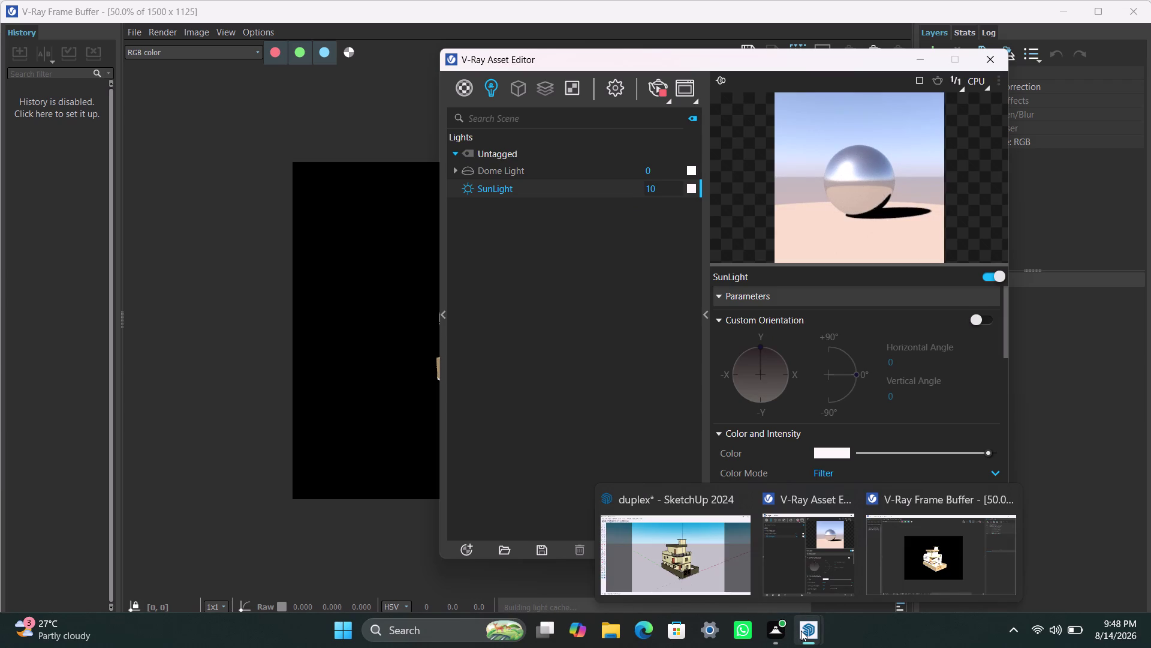
click(906, 562)
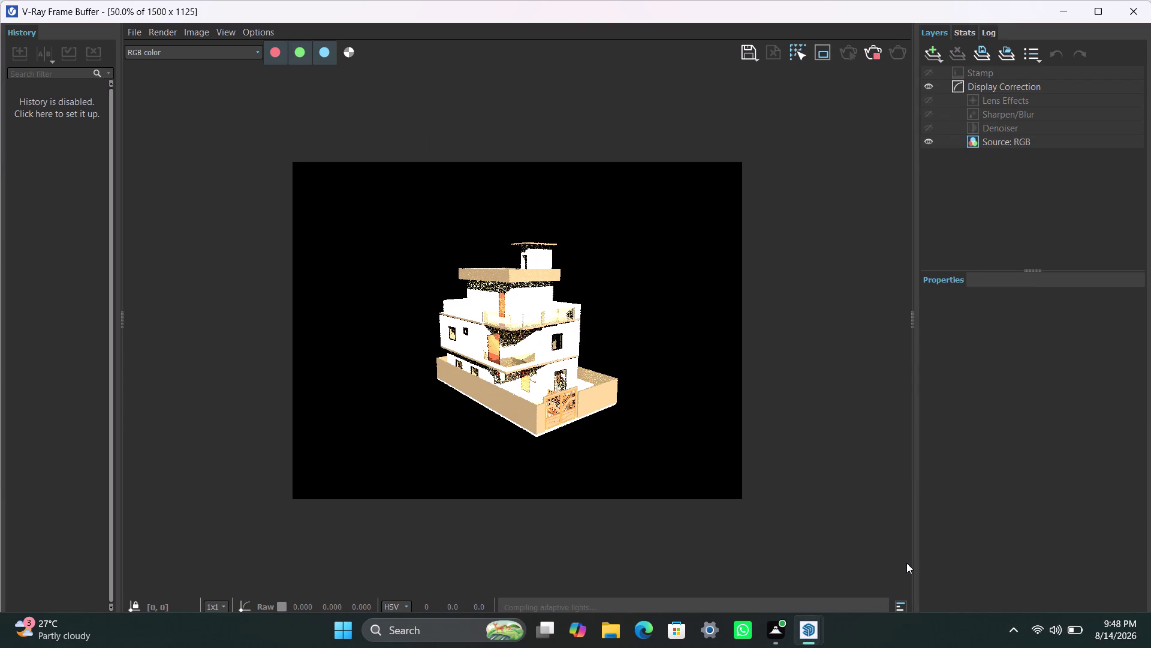
drag(906, 562, 914, 597)
click(1055, 587)
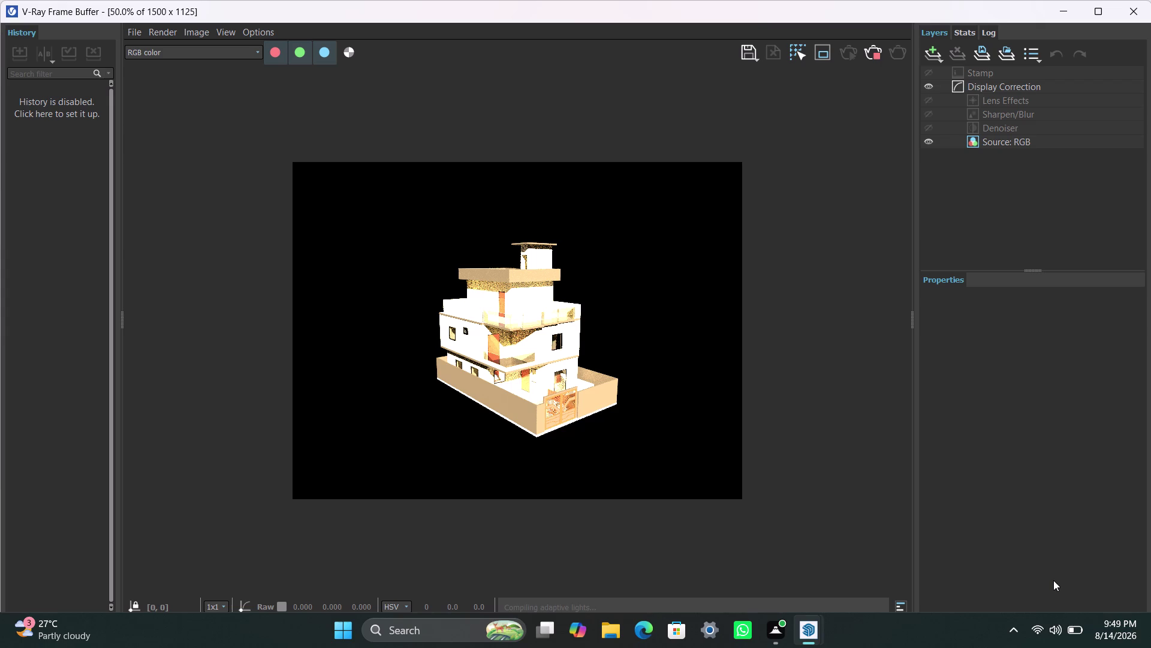
drag(1150, 572, 1150, 550)
drag(1150, 549, 1150, 559)
scroll(up, 3)
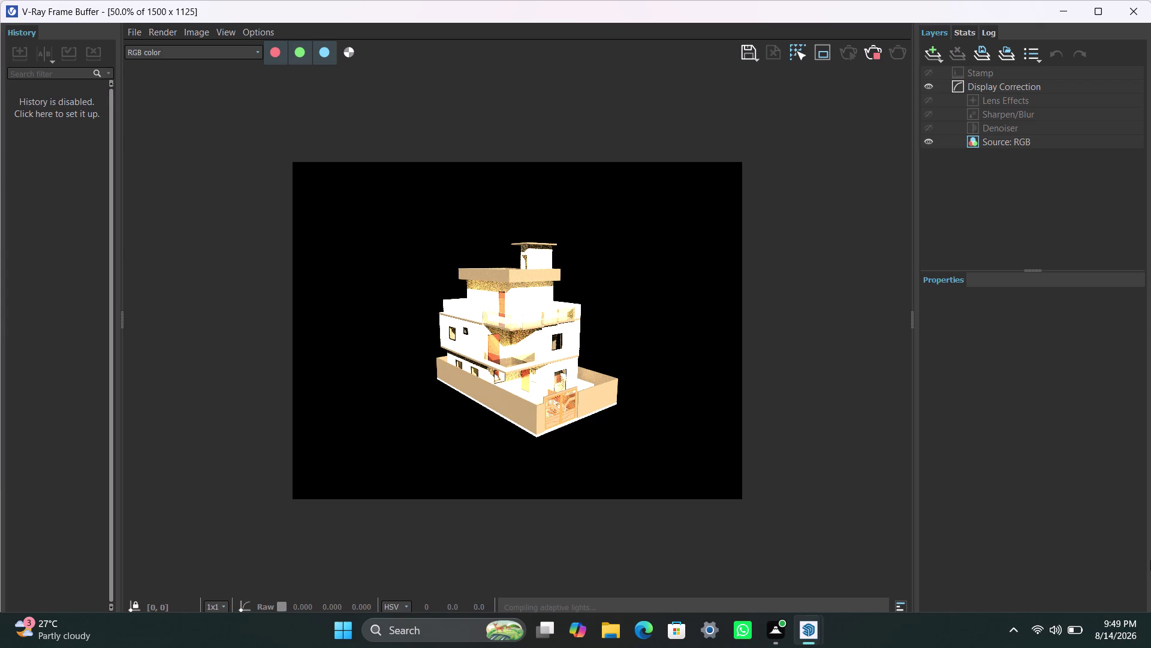
drag(1150, 560, 1143, 582)
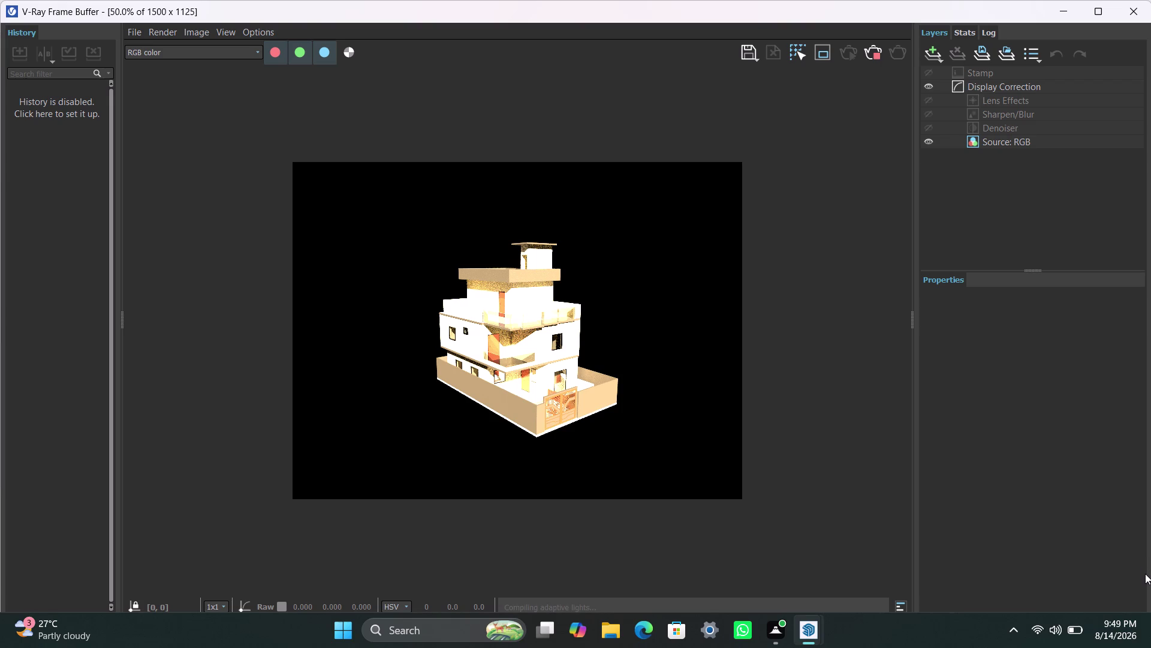
drag(1146, 574, 1150, 647)
right_drag(952, 607, 622, 644)
scroll(down, 3)
right_drag(594, 647, 552, 647)
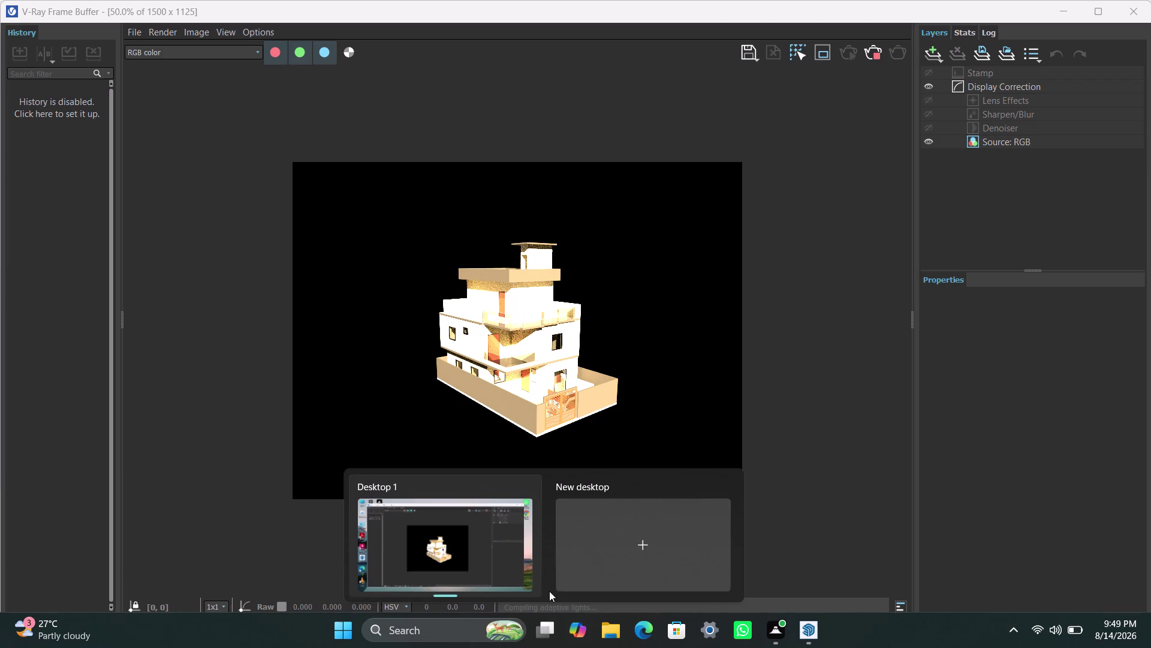
right_drag(635, 350, 595, 354)
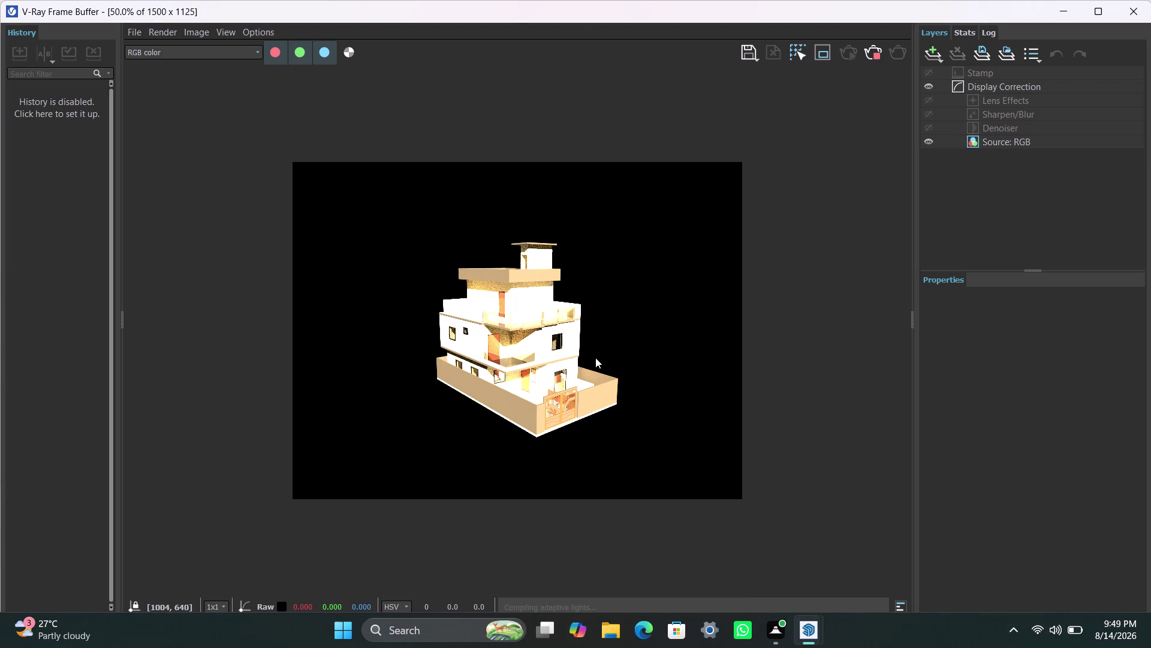
right_drag(581, 381, 530, 396)
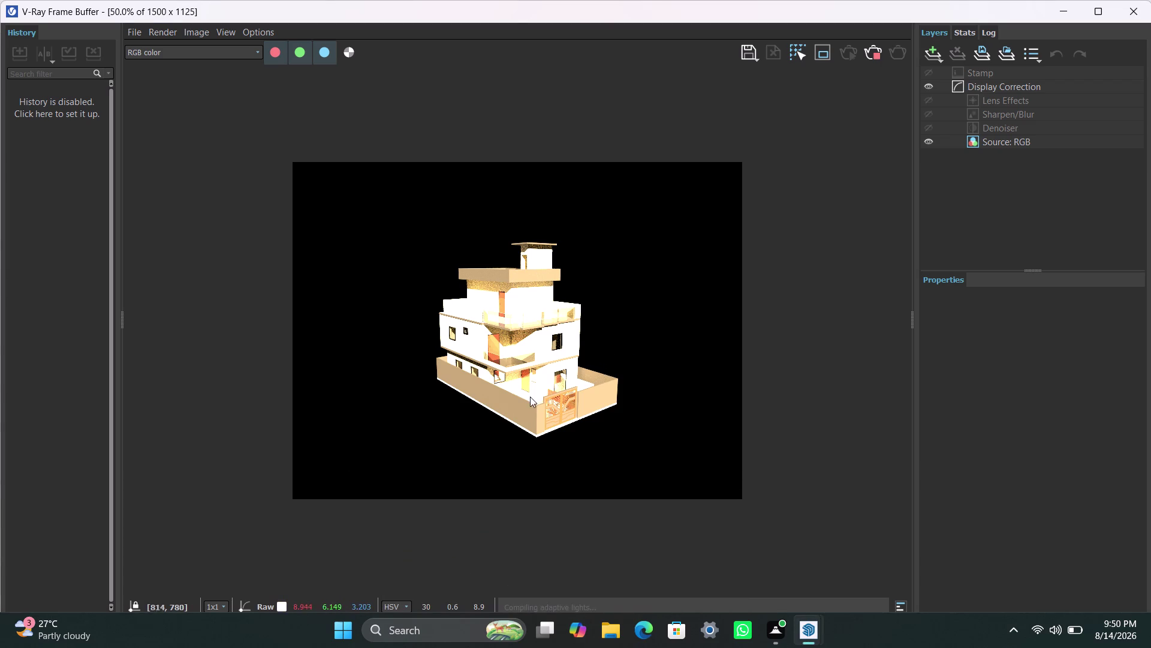
right_drag(530, 396, 409, 396)
right_drag(409, 396, 403, 397)
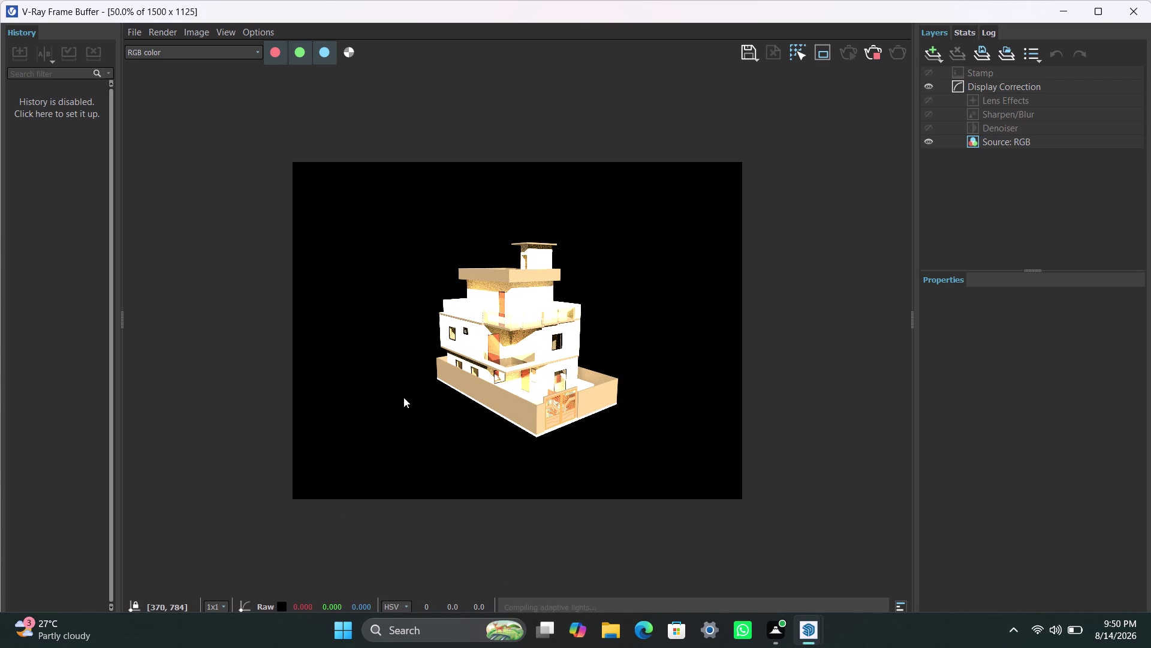
right_drag(404, 397, 513, 298)
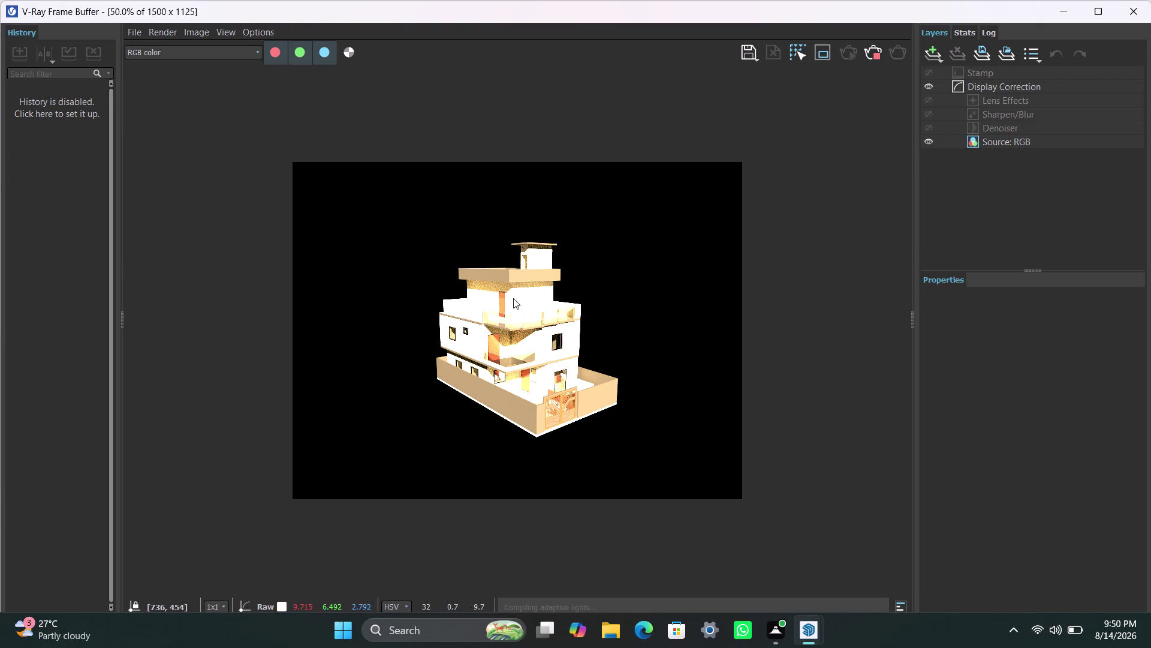
right_drag(513, 298, 504, 298)
right_drag(504, 298, 493, 299)
scroll(up, 3)
scroll(up, 3)
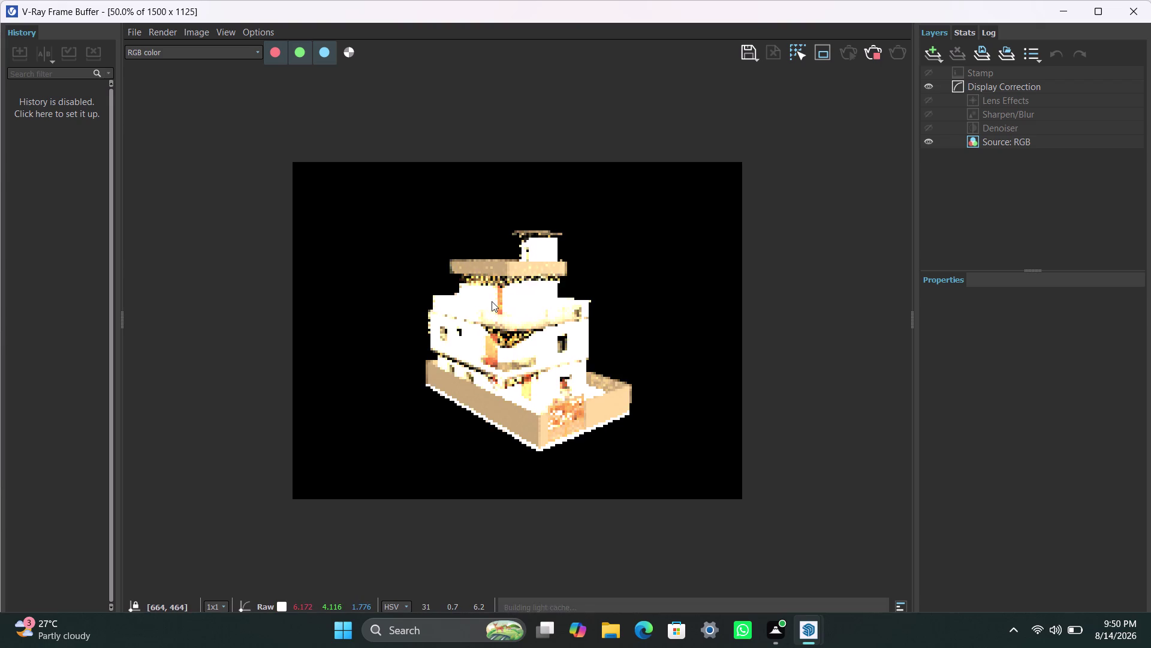
Zoom and pan around the sunlit house render in the Frame Buffer as it refines.
scroll(up, 3)
scroll(up, 3)
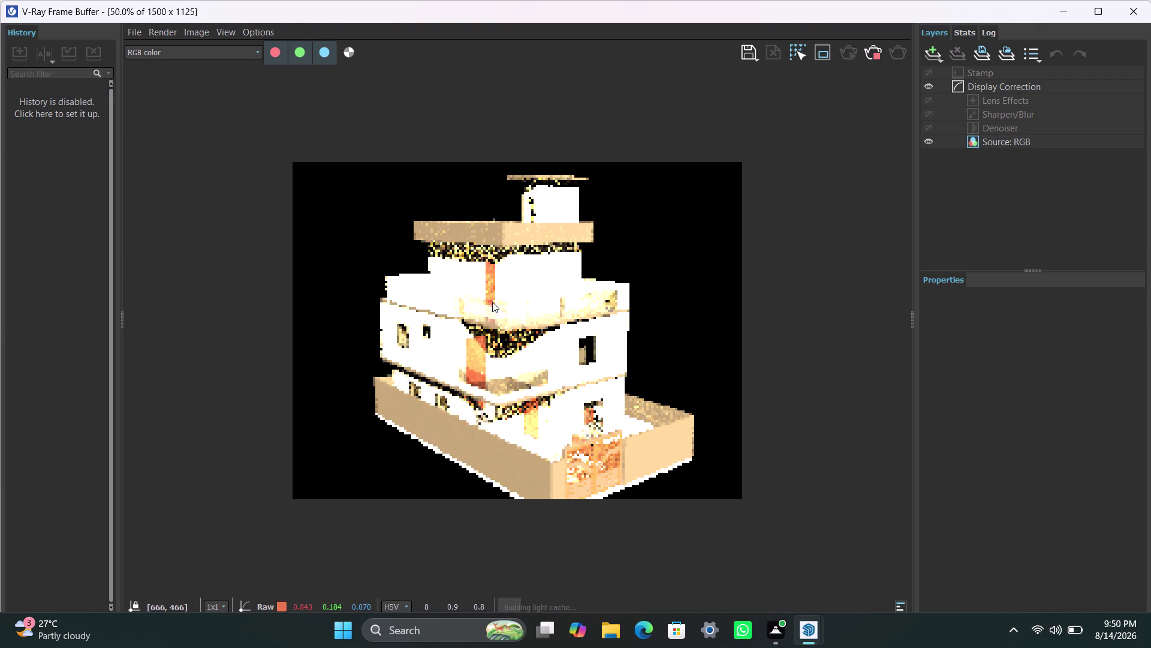
right_drag(477, 308, 451, 318)
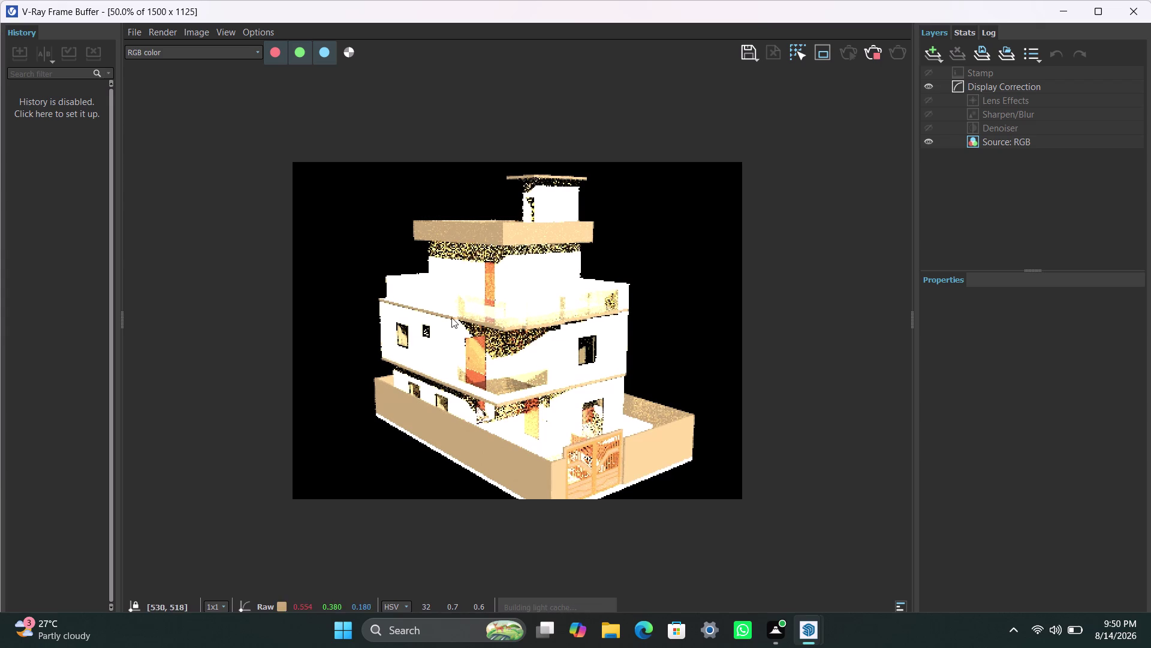
right_drag(452, 317, 445, 321)
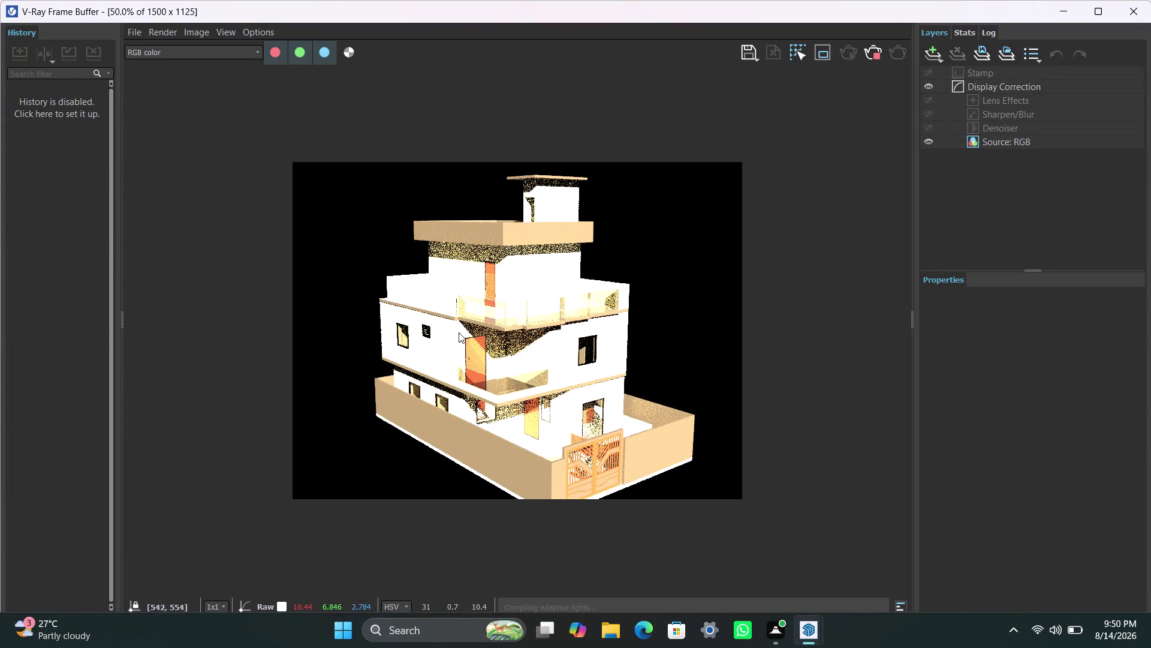
right_click(462, 335)
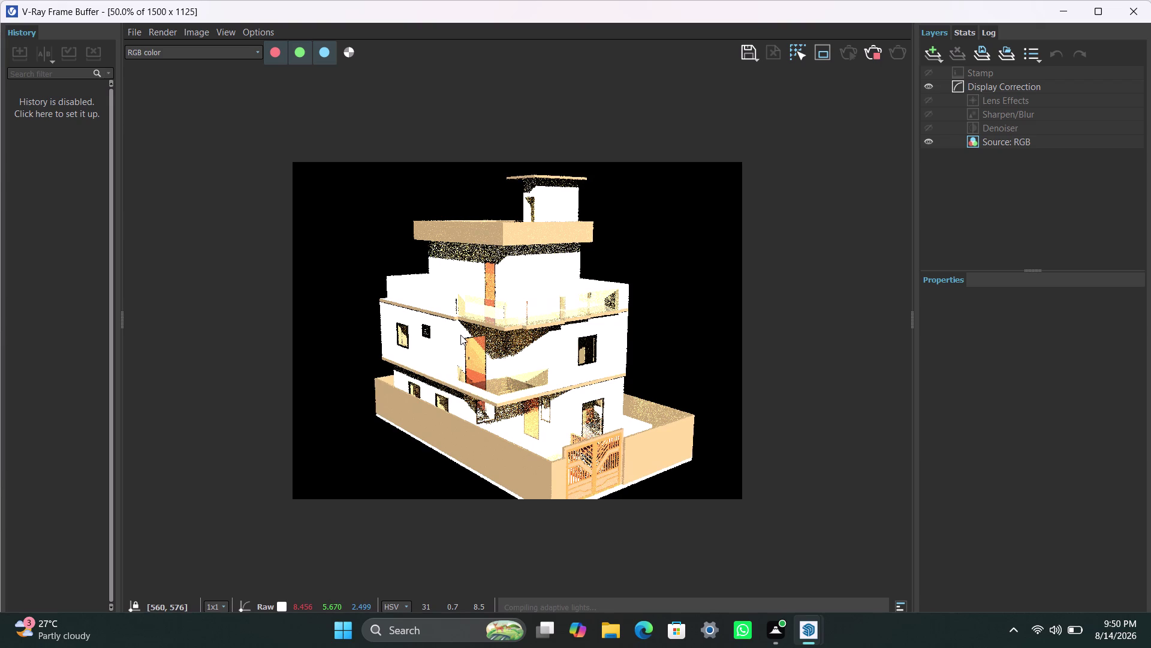
right_drag(458, 336, 424, 344)
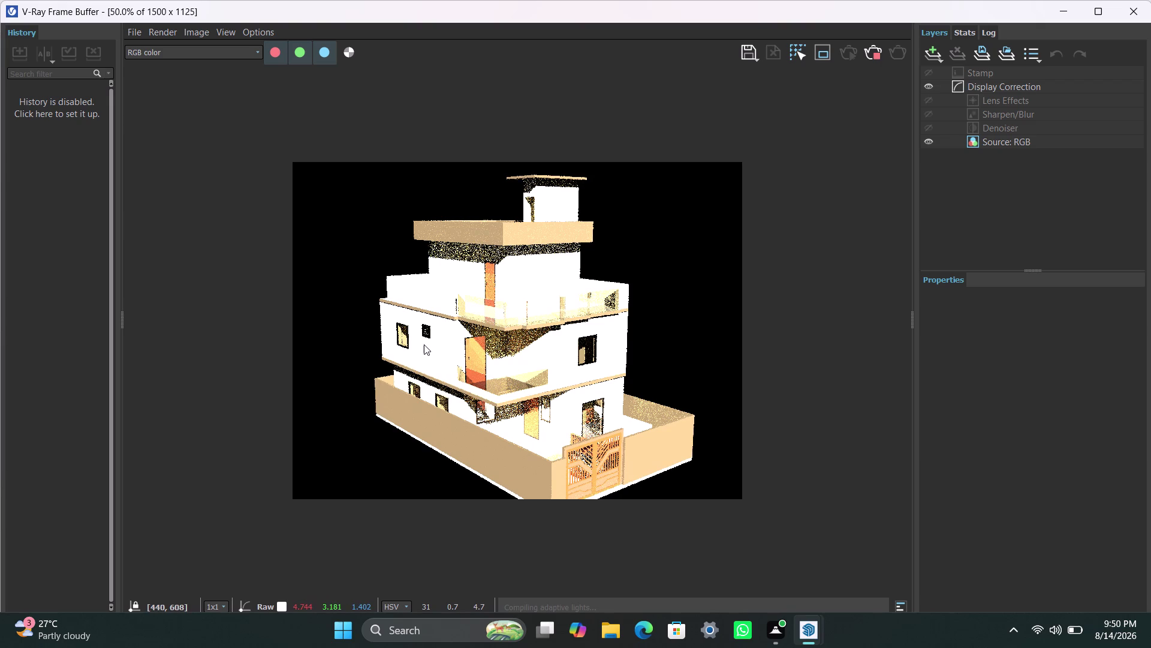
right_drag(424, 344, 410, 347)
right_drag(410, 347, 385, 348)
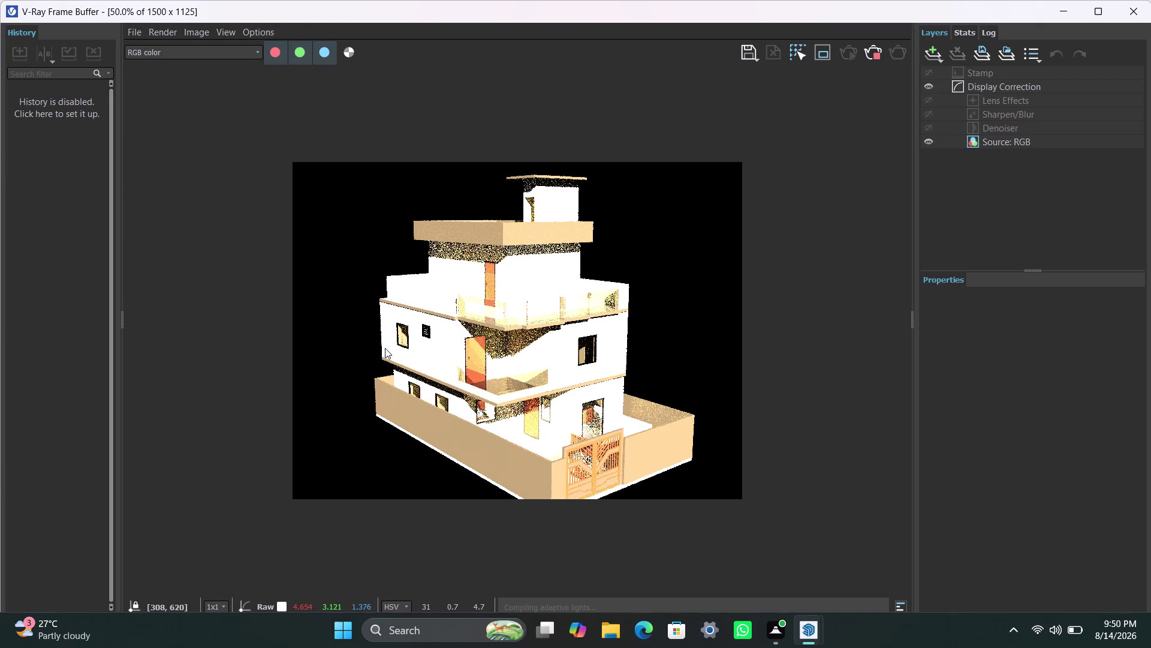
right_drag(385, 348, 510, 366)
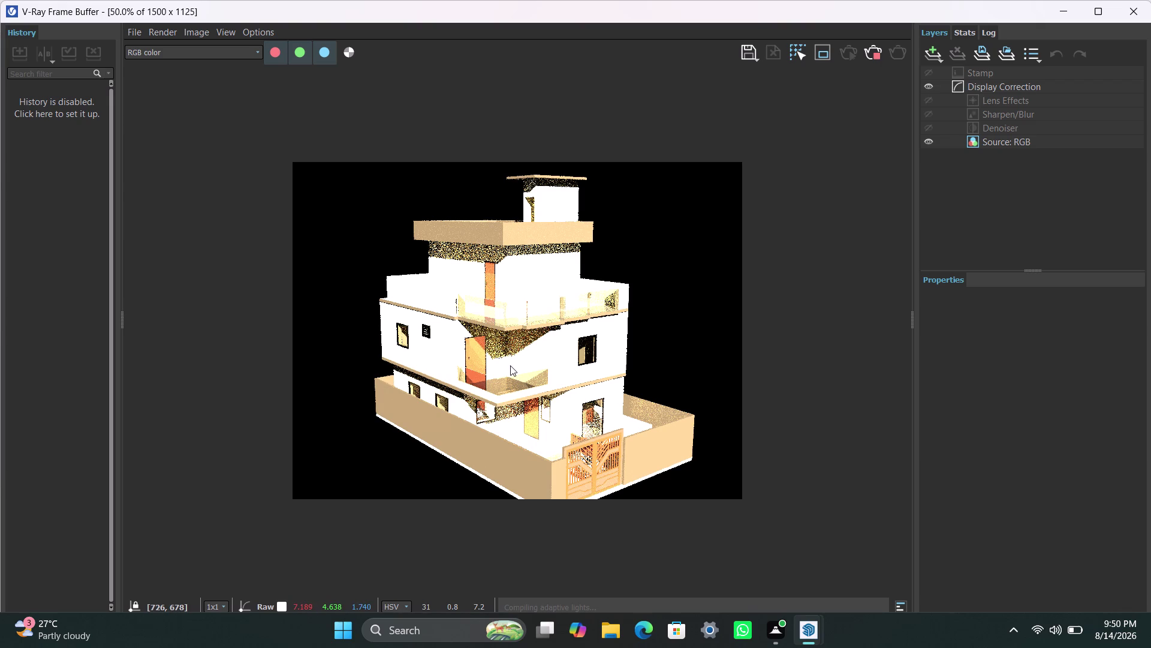
right_drag(510, 366, 562, 362)
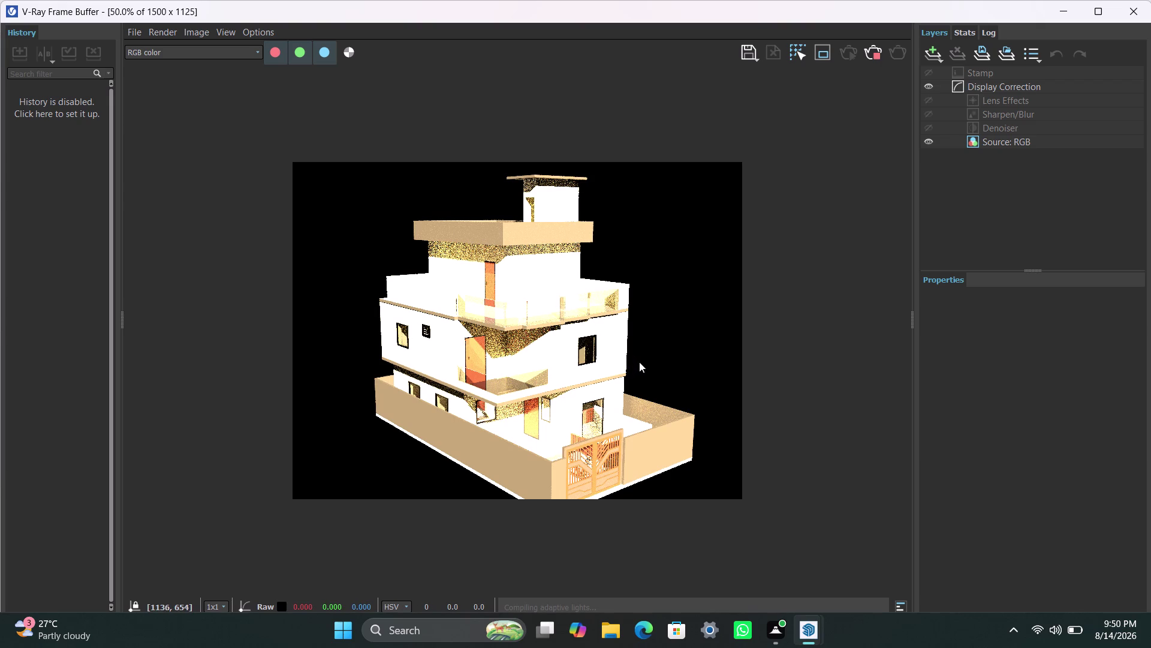
drag(661, 361, 622, 372)
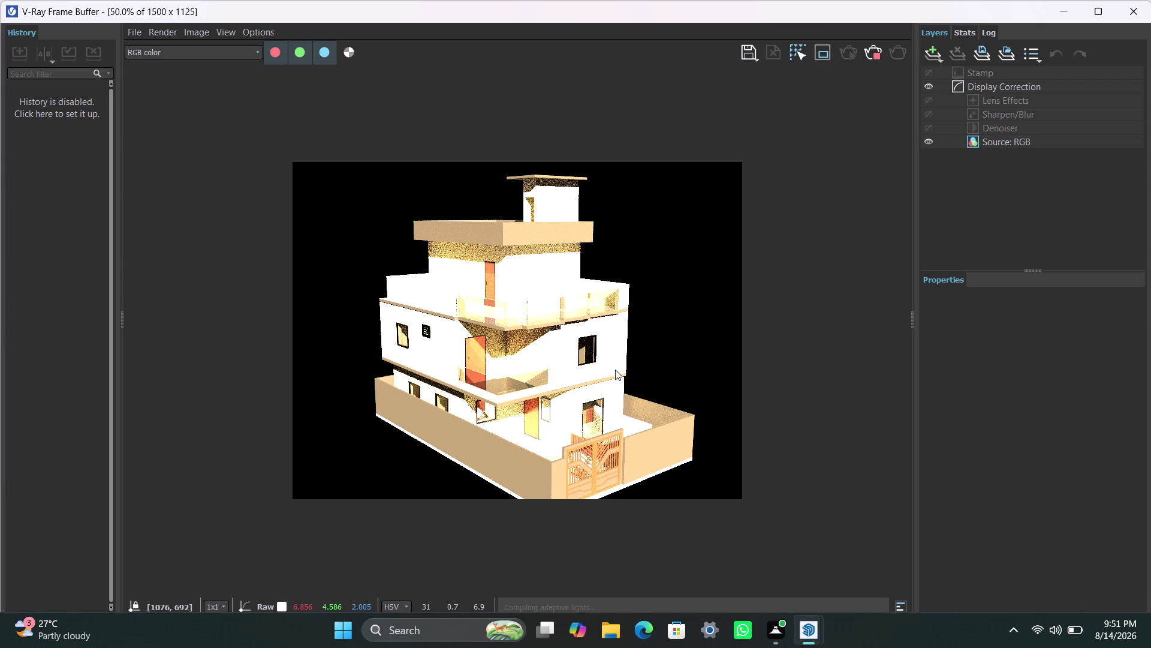
Pan across the render while grain clears from the walls, slabs and balcony.
right_drag(598, 370, 586, 370)
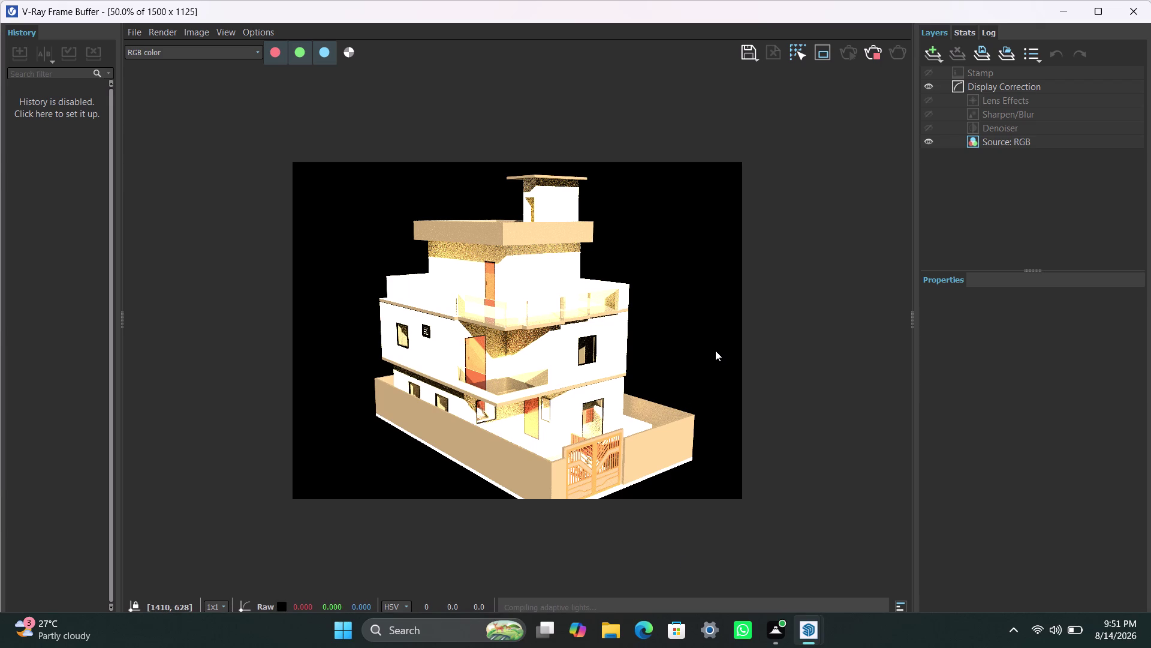
right_drag(705, 350, 687, 350)
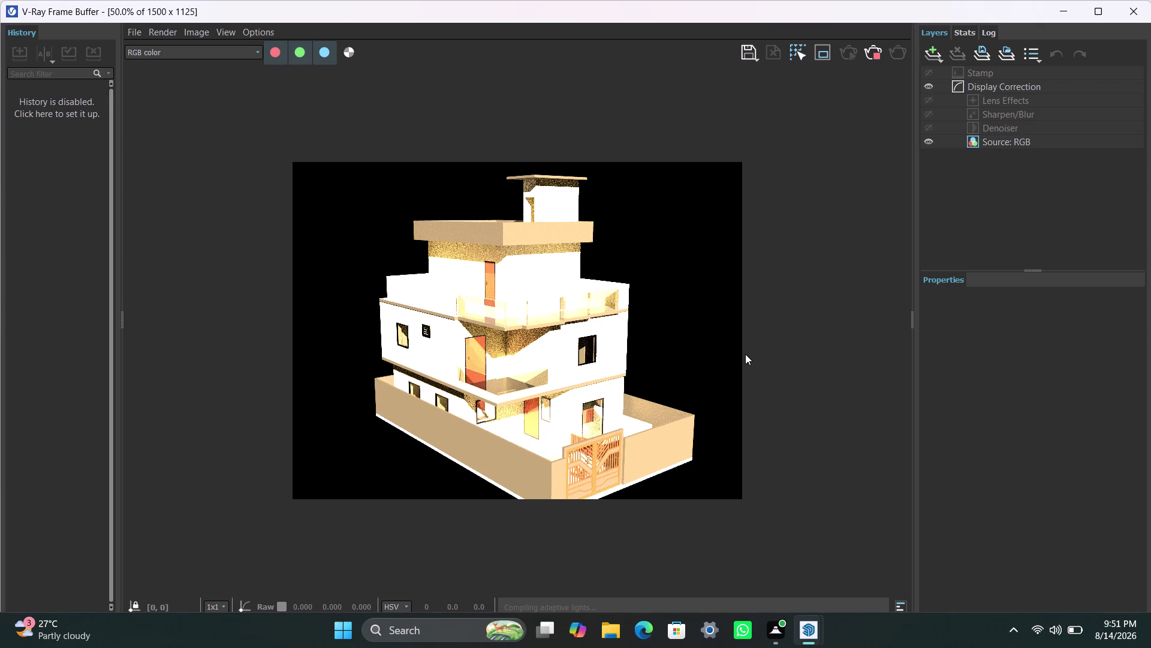
right_drag(720, 357, 700, 355)
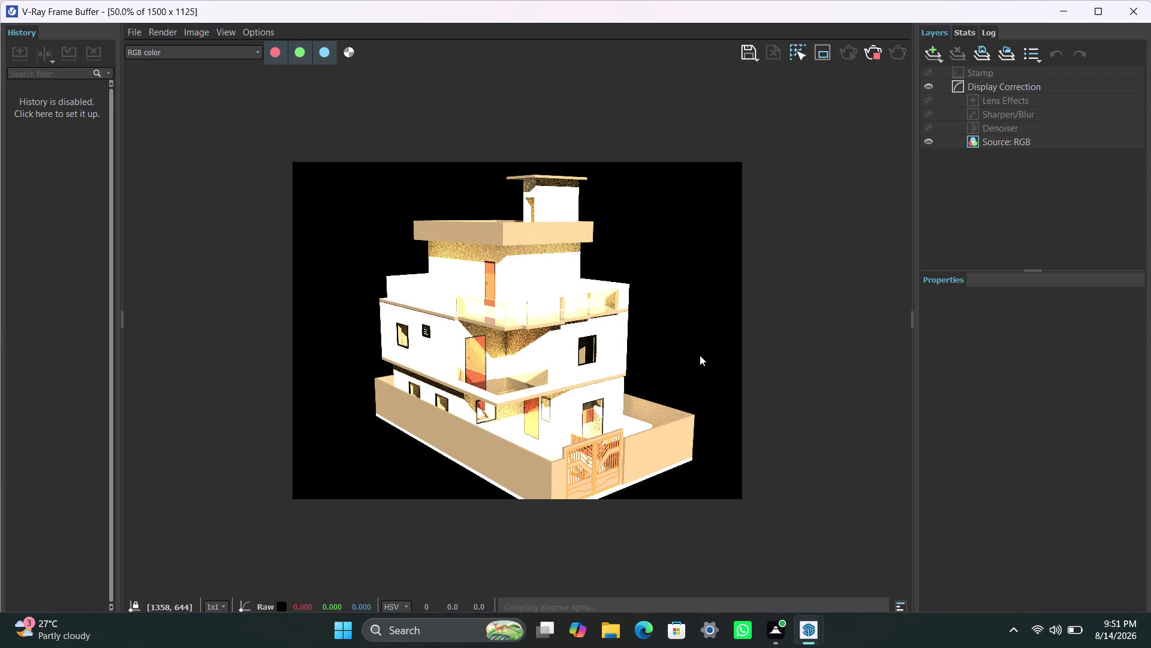
Pan around the finishing sunlit house render in the Frame Buffer.
right_drag(699, 355, 691, 358)
right_drag(706, 362, 703, 361)
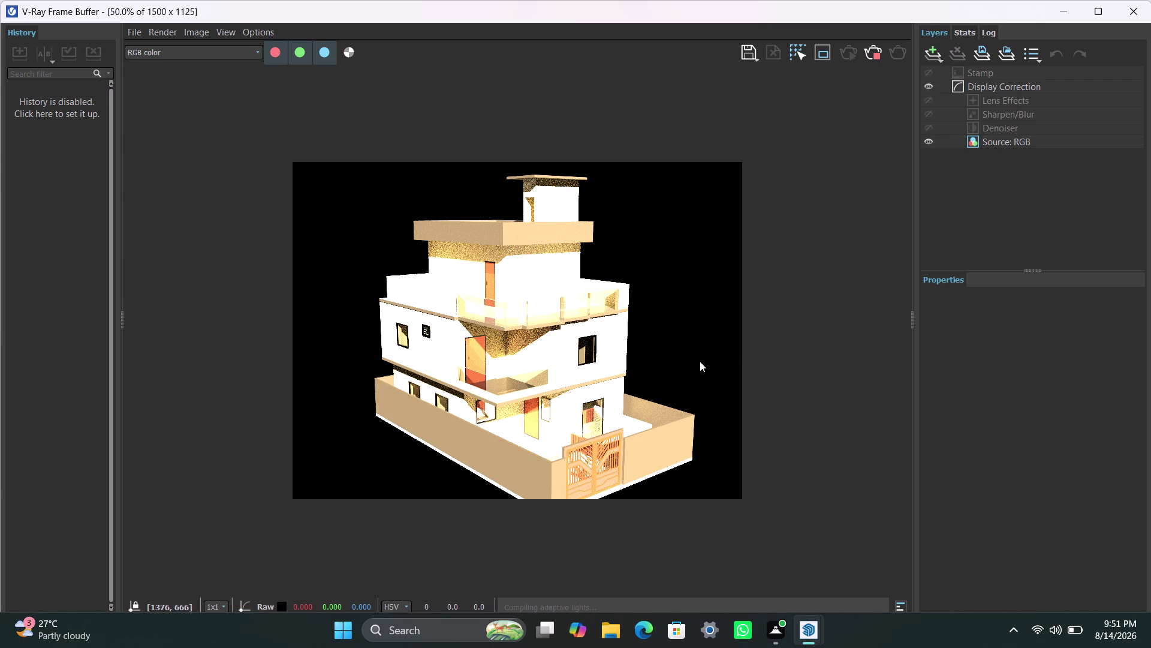
right_drag(703, 361, 684, 360)
right_drag(684, 360, 629, 356)
right_drag(630, 357, 682, 376)
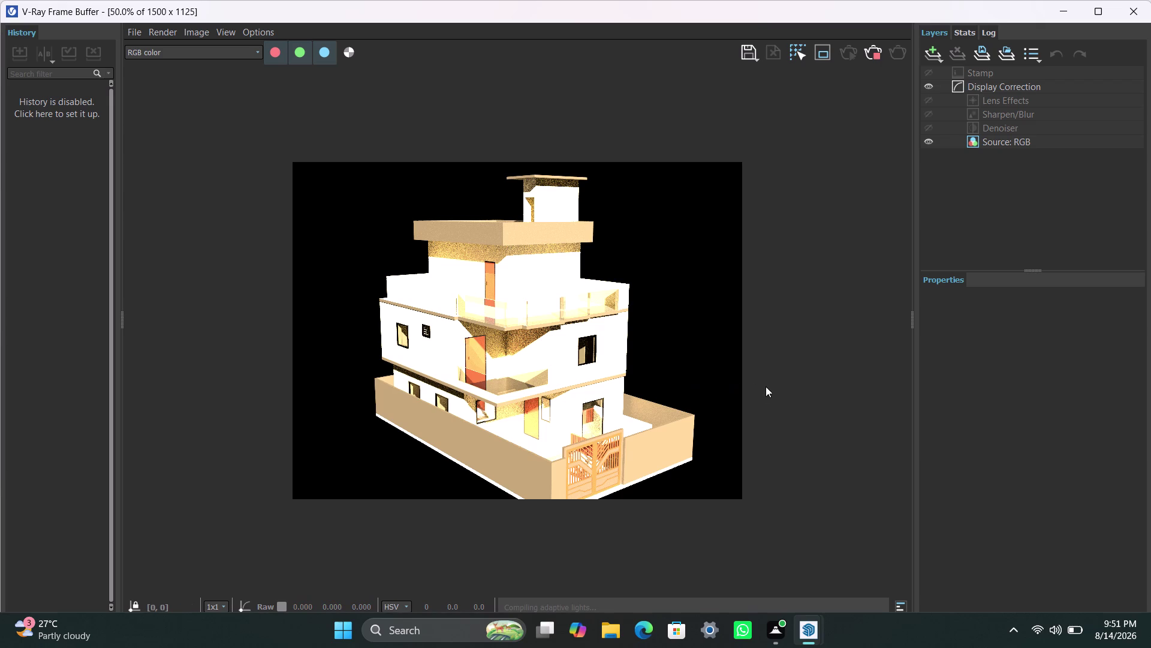
right_drag(727, 401, 719, 402)
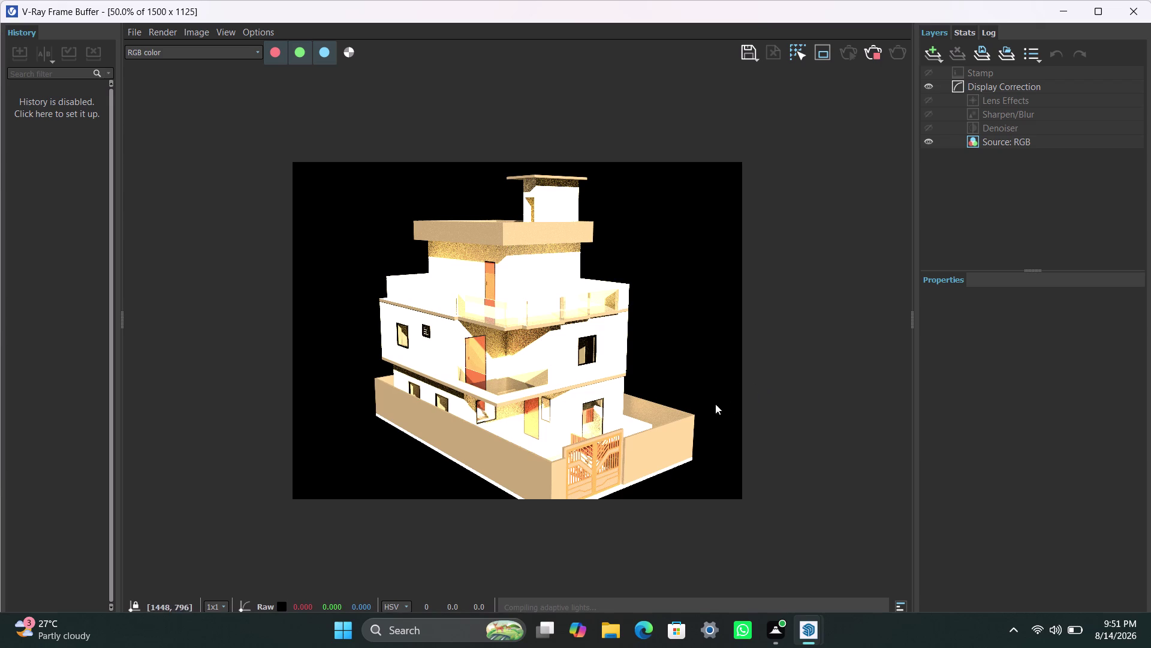
right_drag(719, 403, 674, 407)
right_drag(719, 403, 709, 405)
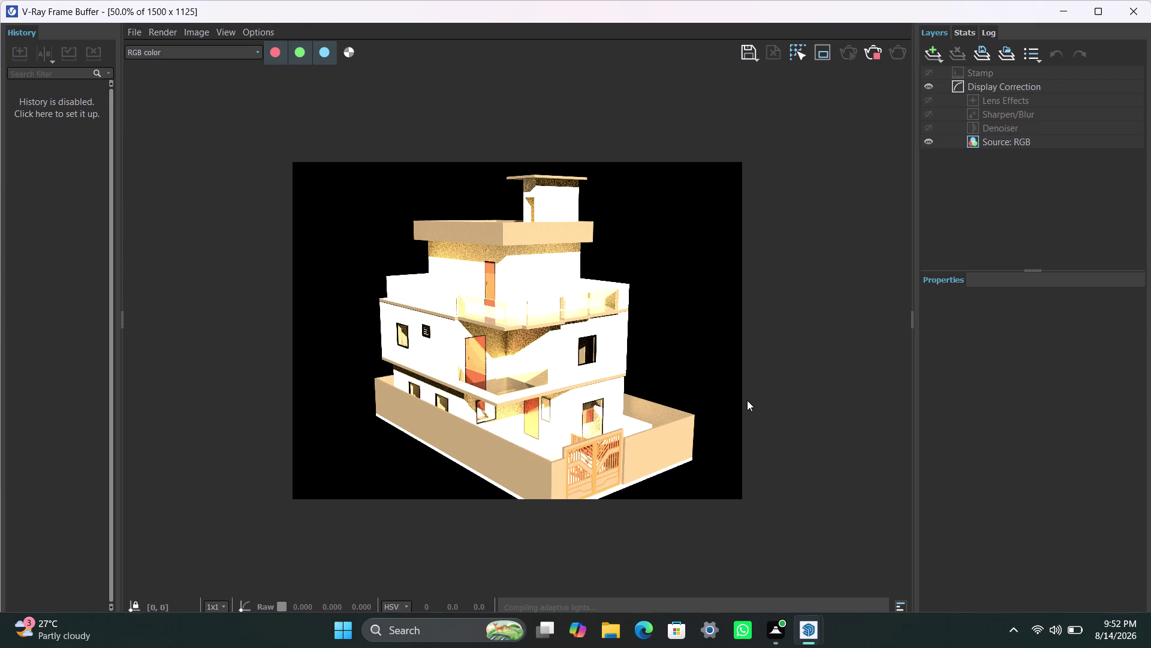
right_drag(768, 397, 715, 404)
right_drag(750, 391, 682, 401)
right_drag(1027, 306, 998, 301)
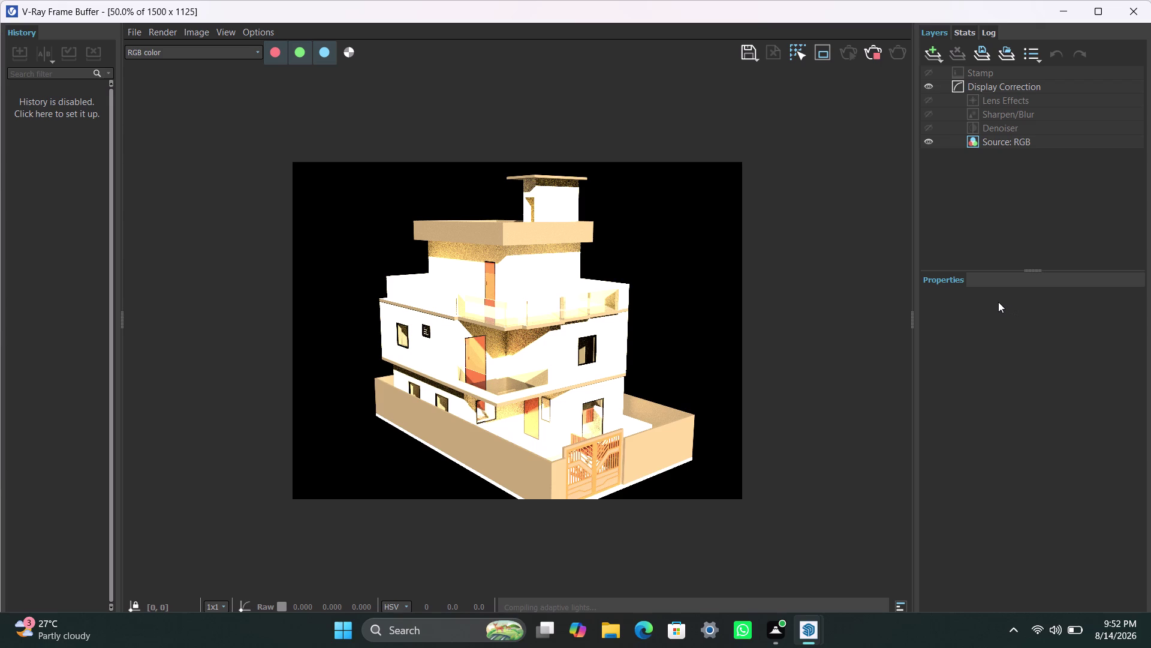
right_drag(998, 302, 1014, 293)
right_drag(1014, 292, 976, 420)
right_click(835, 525)
right_drag(841, 521, 820, 520)
right_drag(860, 518, 838, 527)
right_drag(838, 527, 835, 528)
right_click(892, 522)
click(892, 522)
Zoom the Frame Buffer to 100% actual size and inspect the image.
drag(892, 522, 894, 522)
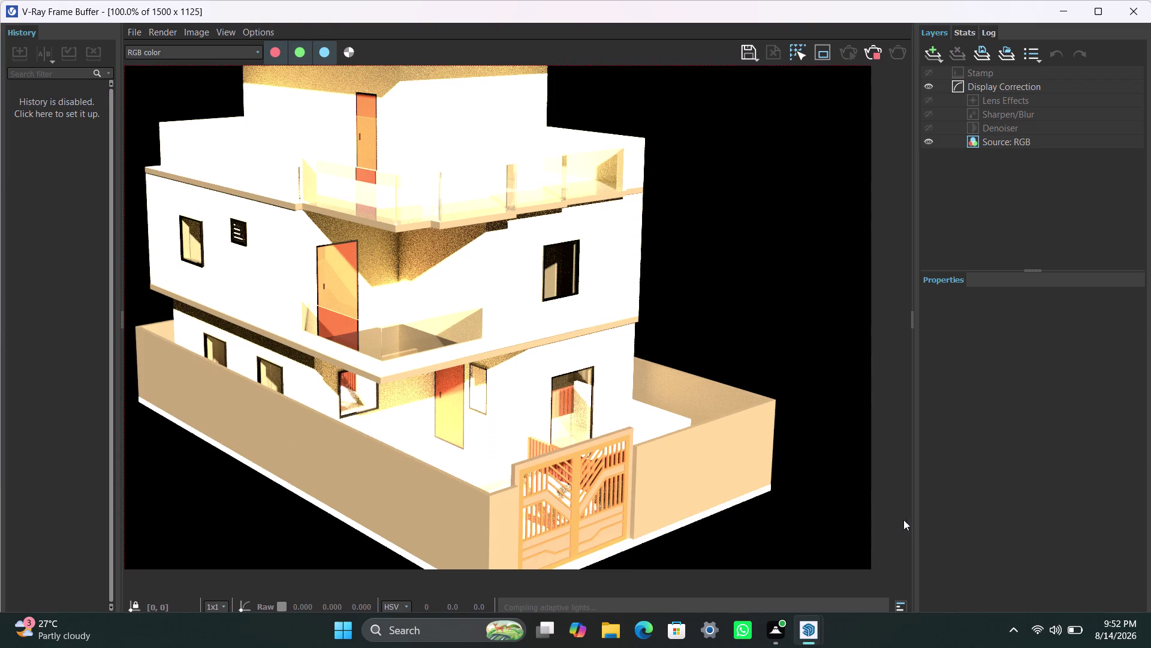
drag(893, 522, 860, 572)
right_drag(860, 572, 840, 581)
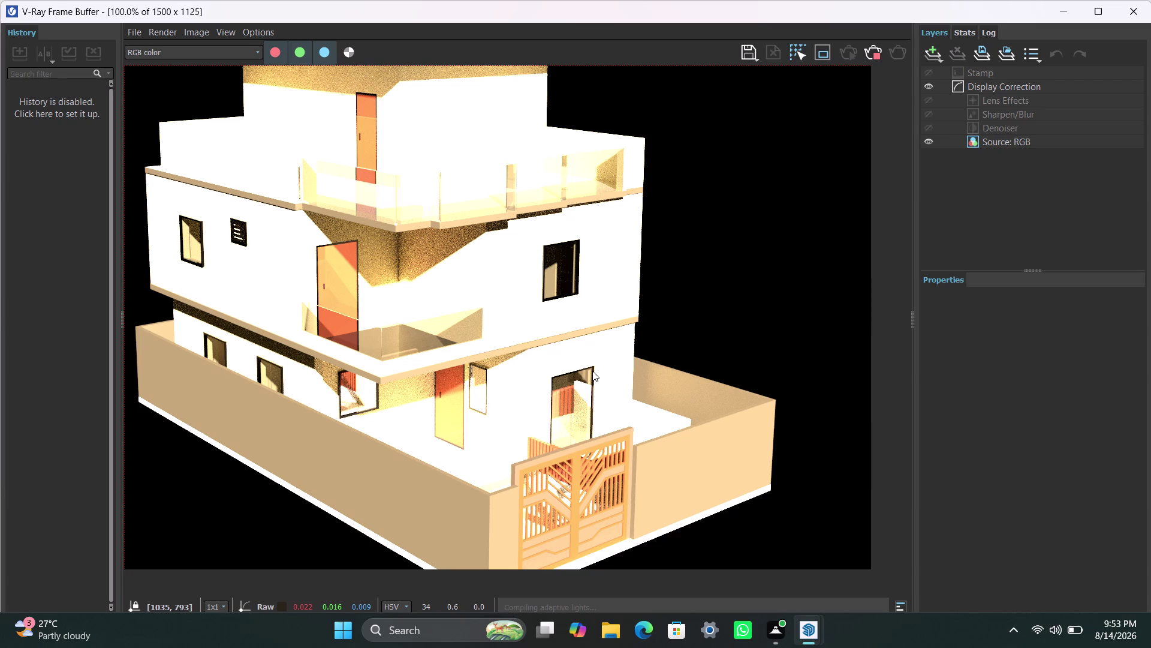
right_drag(572, 376, 524, 394)
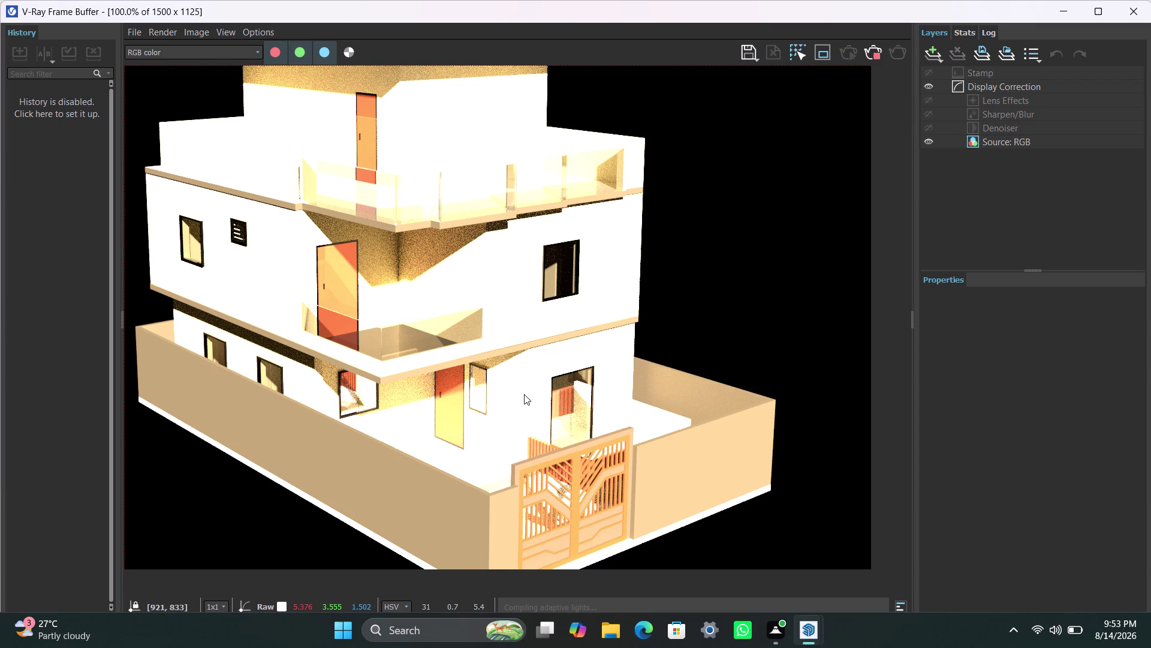
right_drag(524, 394, 498, 394)
right_drag(498, 394, 498, 396)
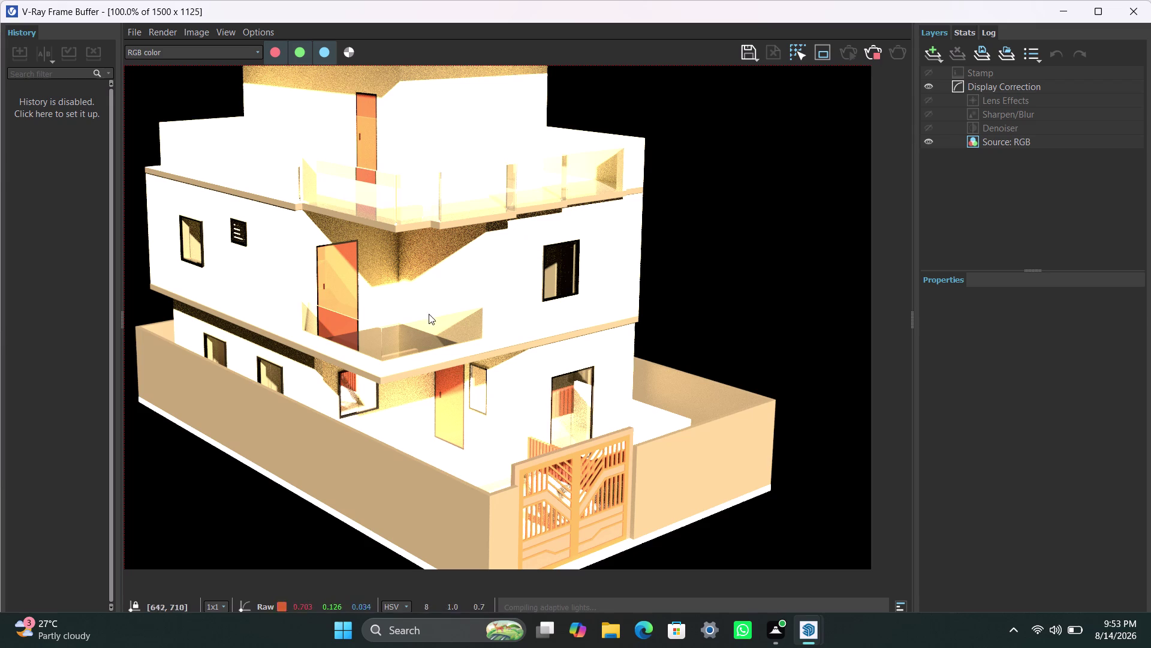
scroll(left, 3)
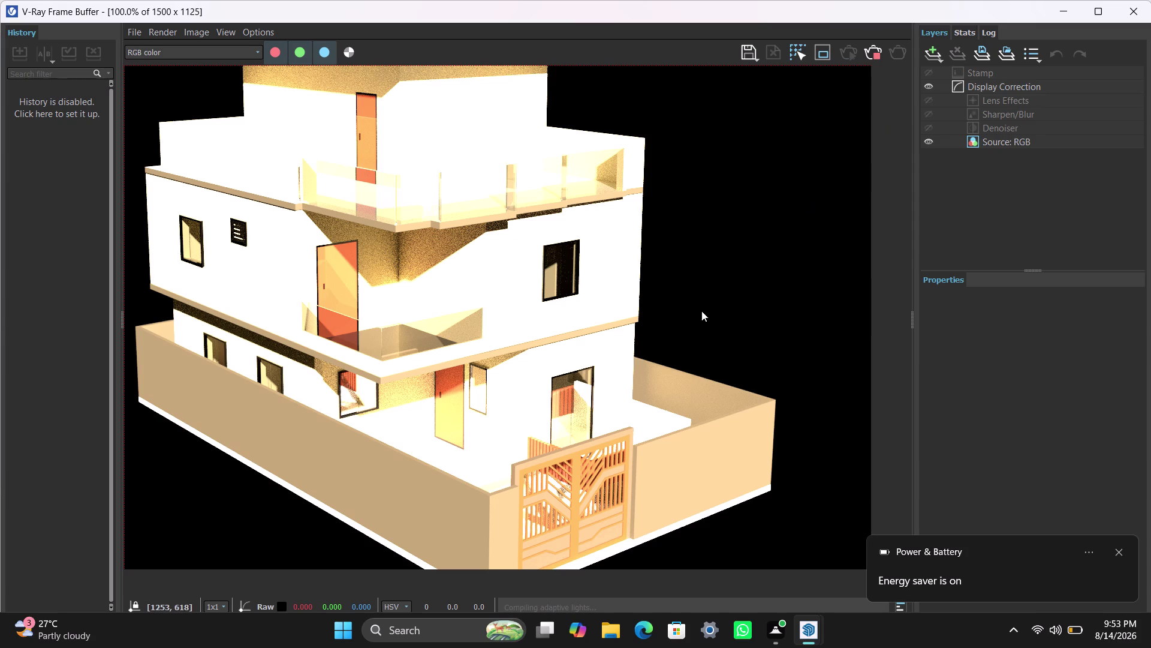
scroll(down, 3)
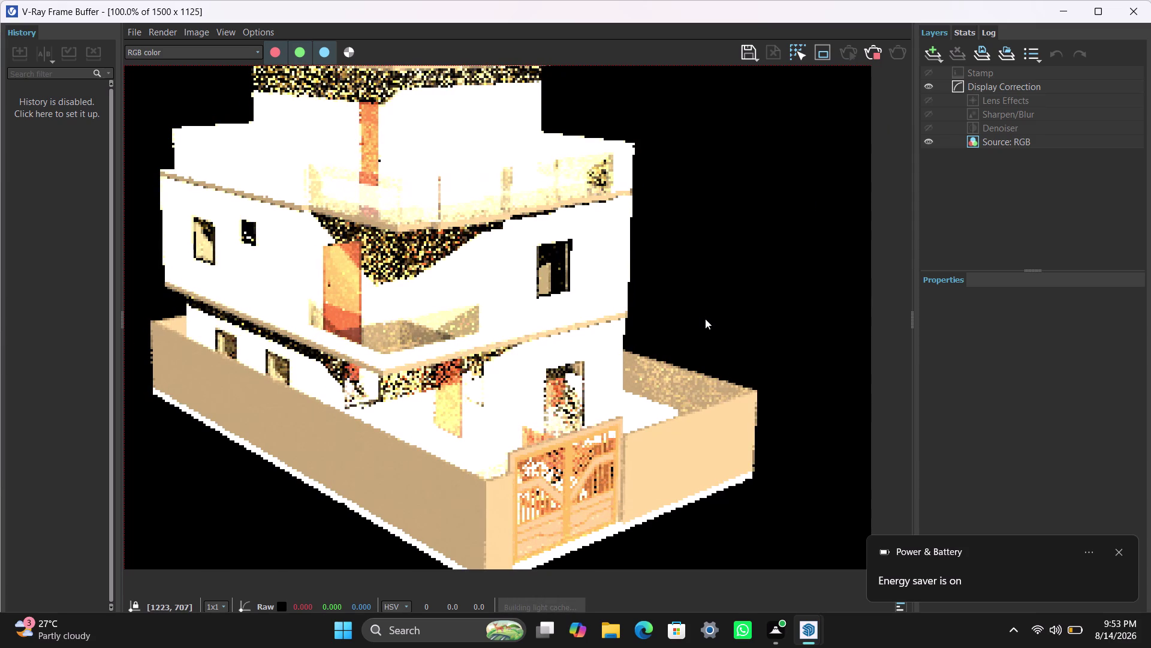
Scroll over the angled house render in the Frame Buffer.
scroll(down, 3)
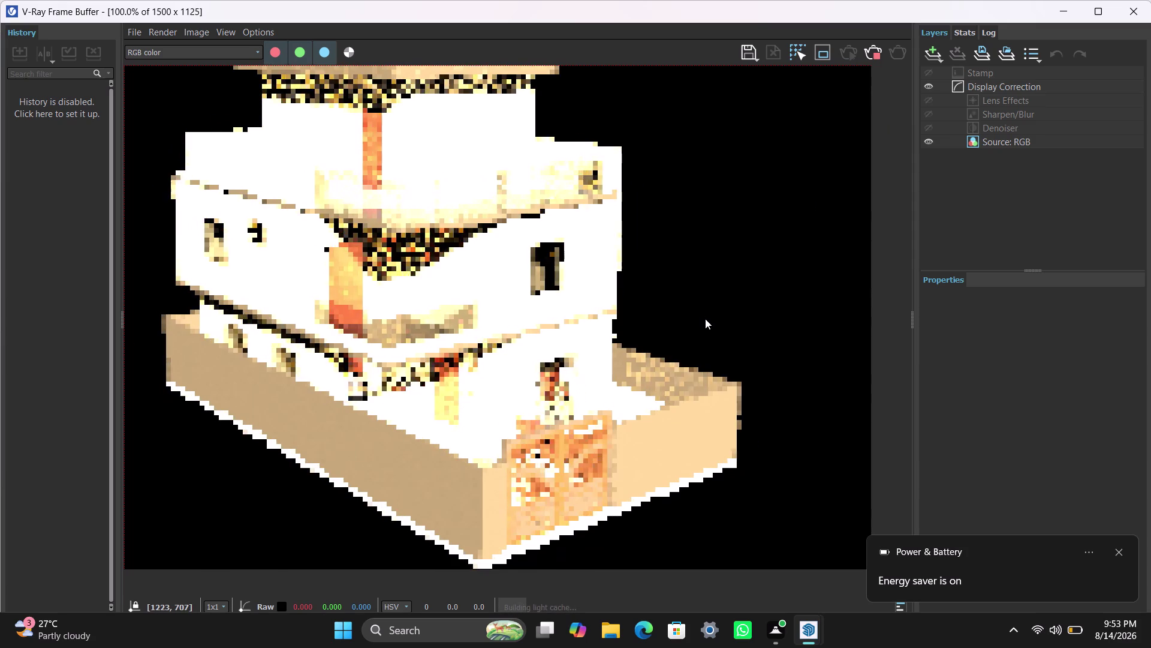
scroll(down, 3)
scroll(down, 3)
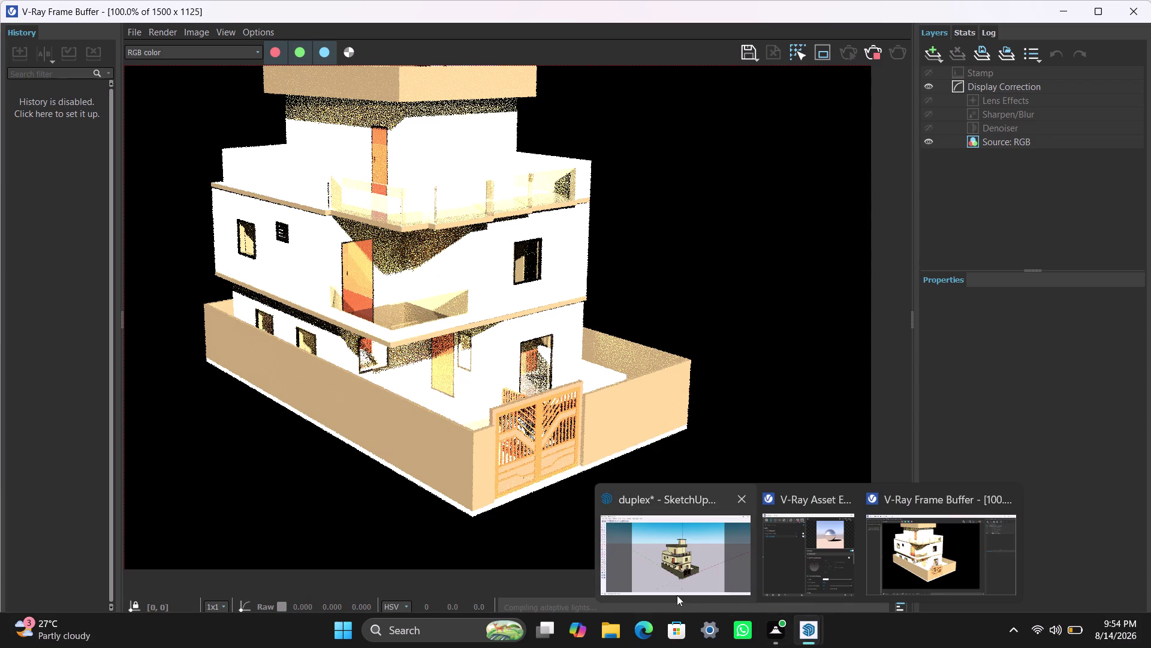
Bring SketchUp forward from the taskbar thumbnails and check the boundary wall's colour value.
click(687, 564)
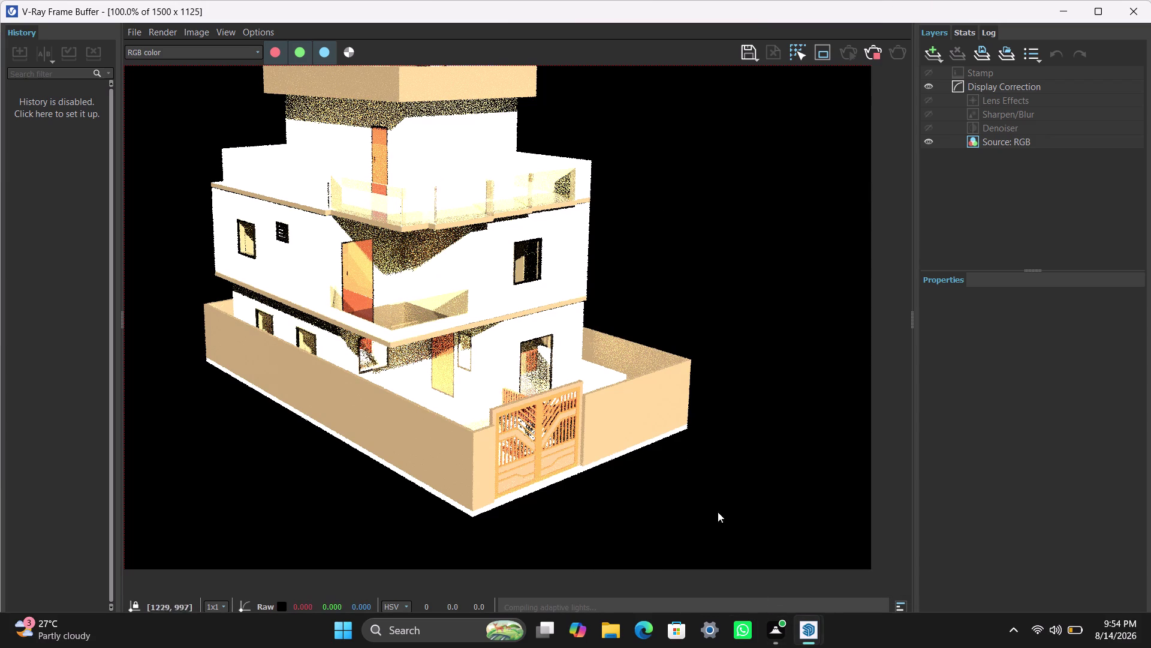
click(799, 626)
click(684, 547)
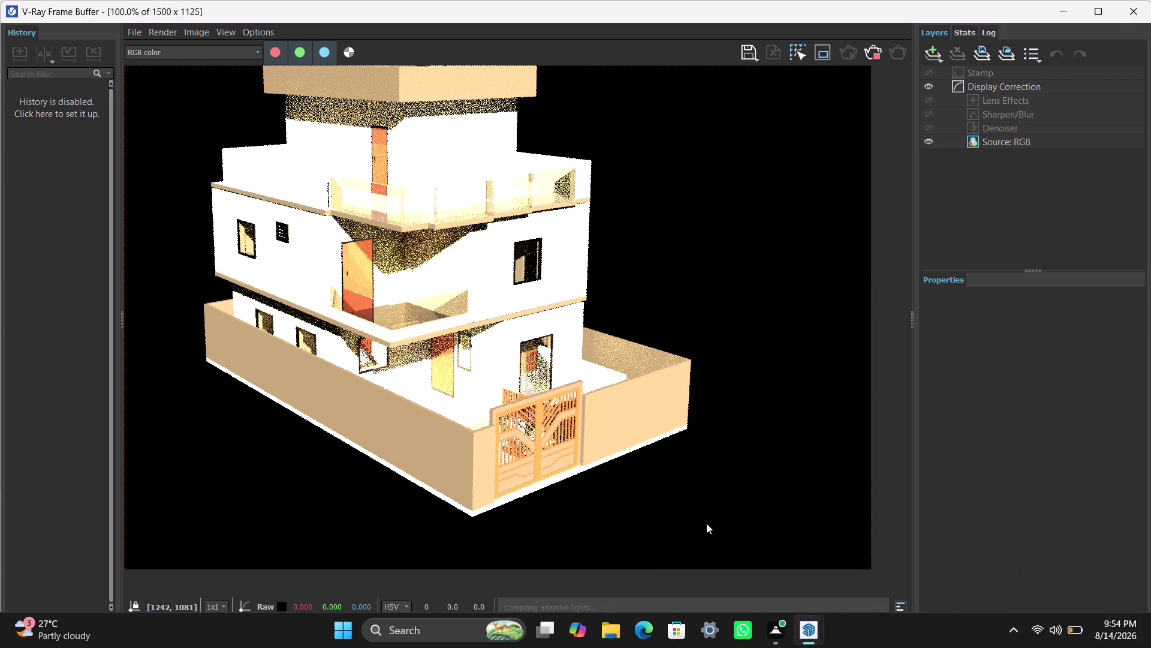
click(810, 629)
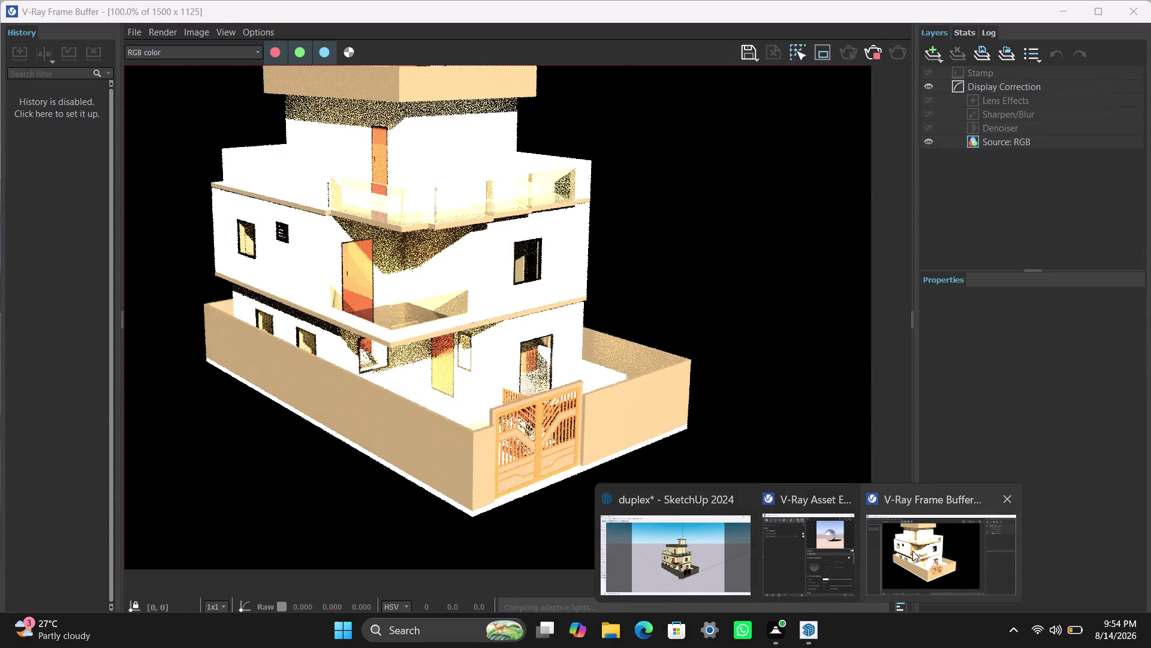
click(714, 562)
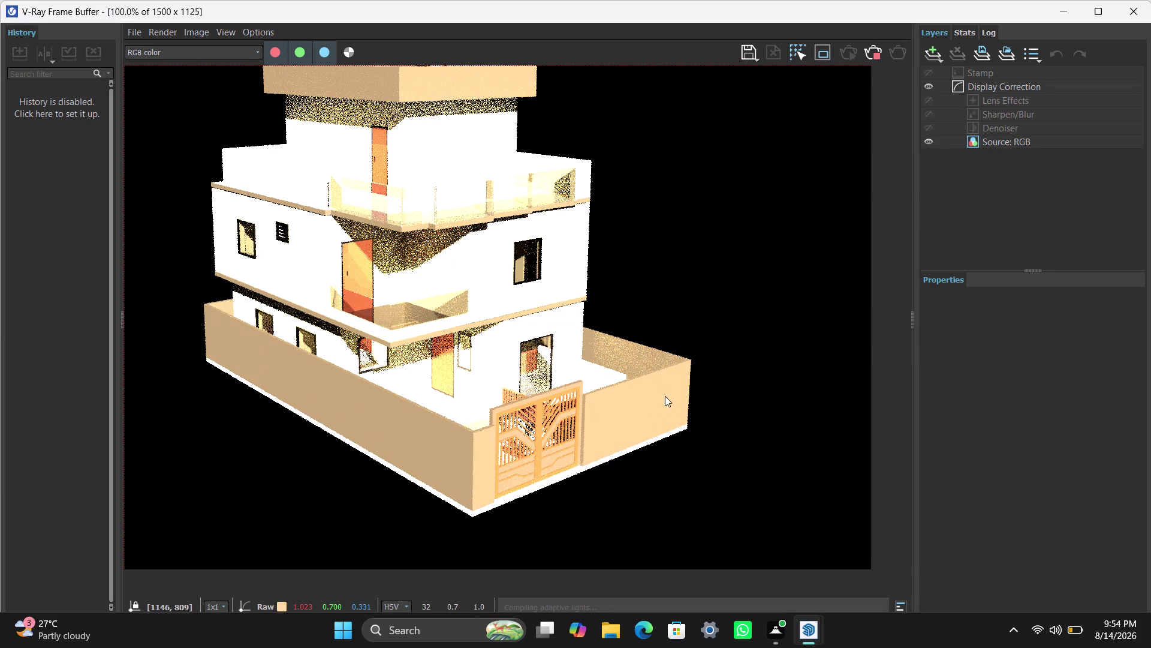
click(813, 623)
Close the sunlight V-Ray Color Picker and minimize the Asset Editor.
click(723, 549)
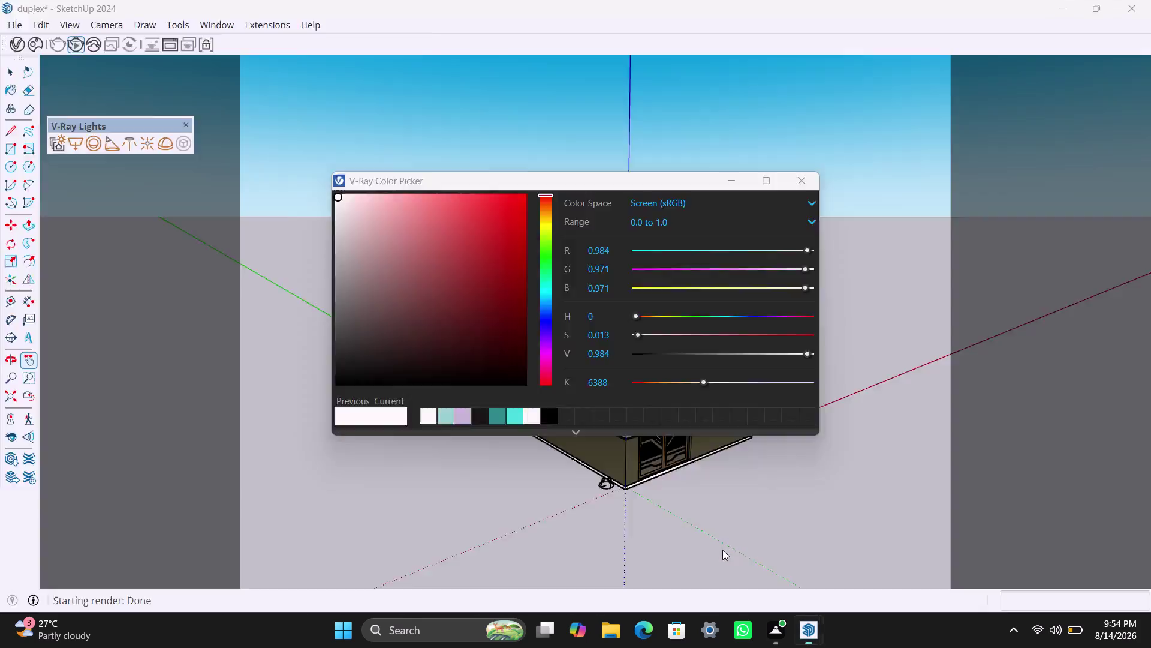
click(1067, 8)
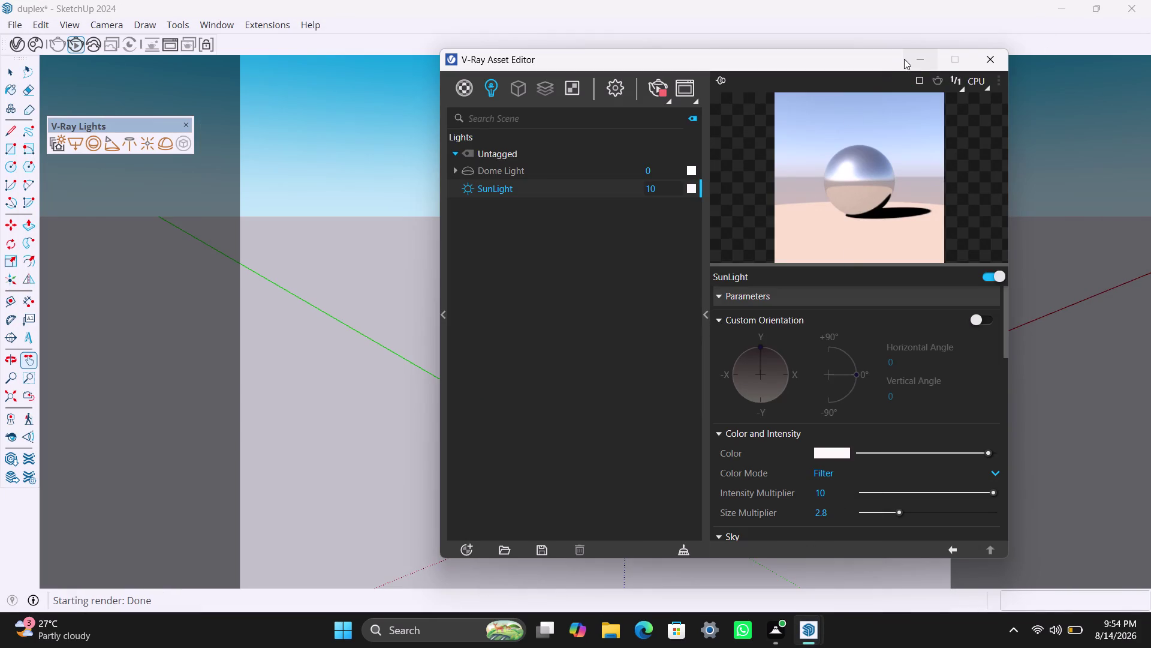
click(920, 58)
Orbit and zoom the house round toward its front facade.
scroll(up, 3)
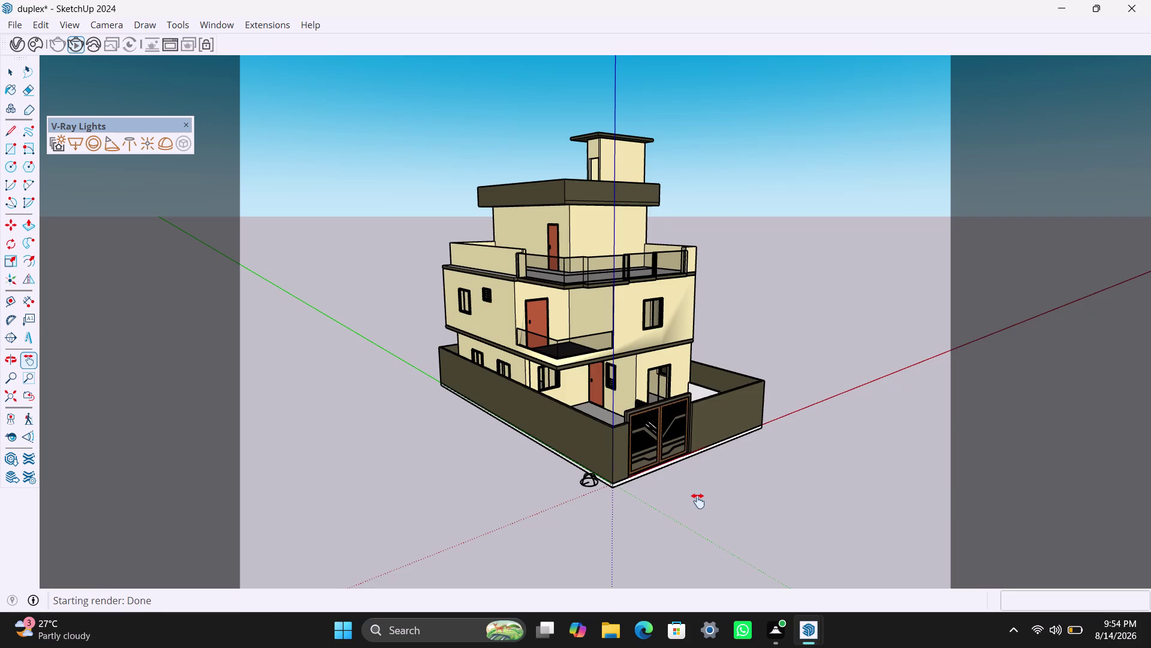
middle_drag(698, 500, 515, 508)
scroll(up, 3)
scroll(up, 3)
middle_drag(647, 390, 647, 392)
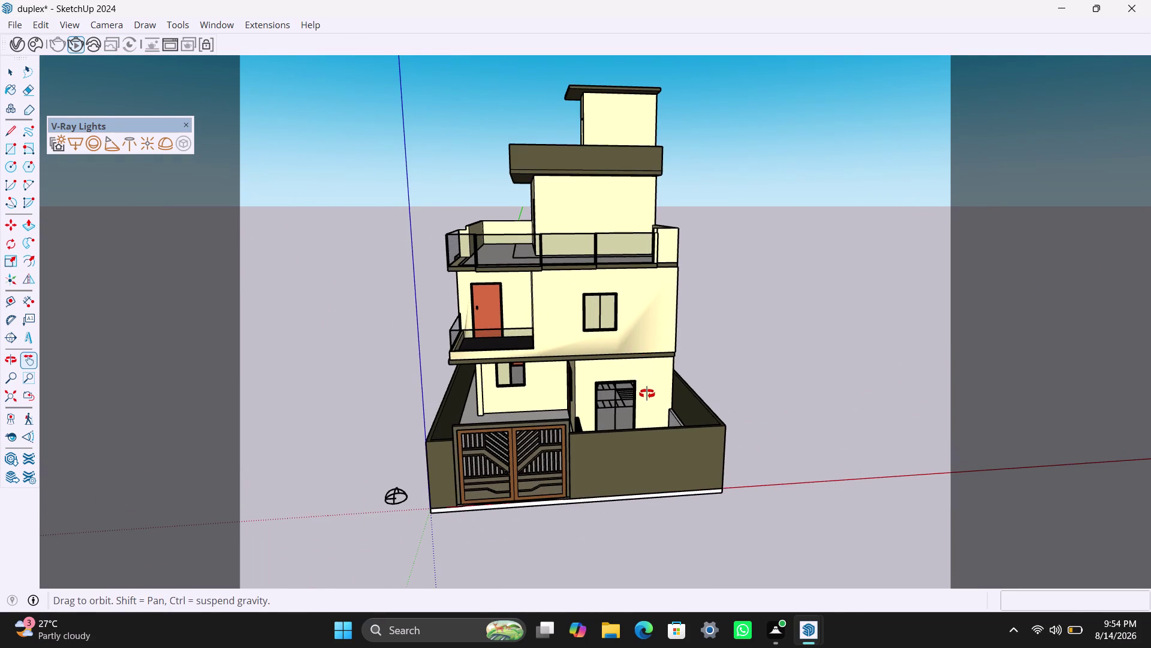
middle_drag(647, 391, 587, 403)
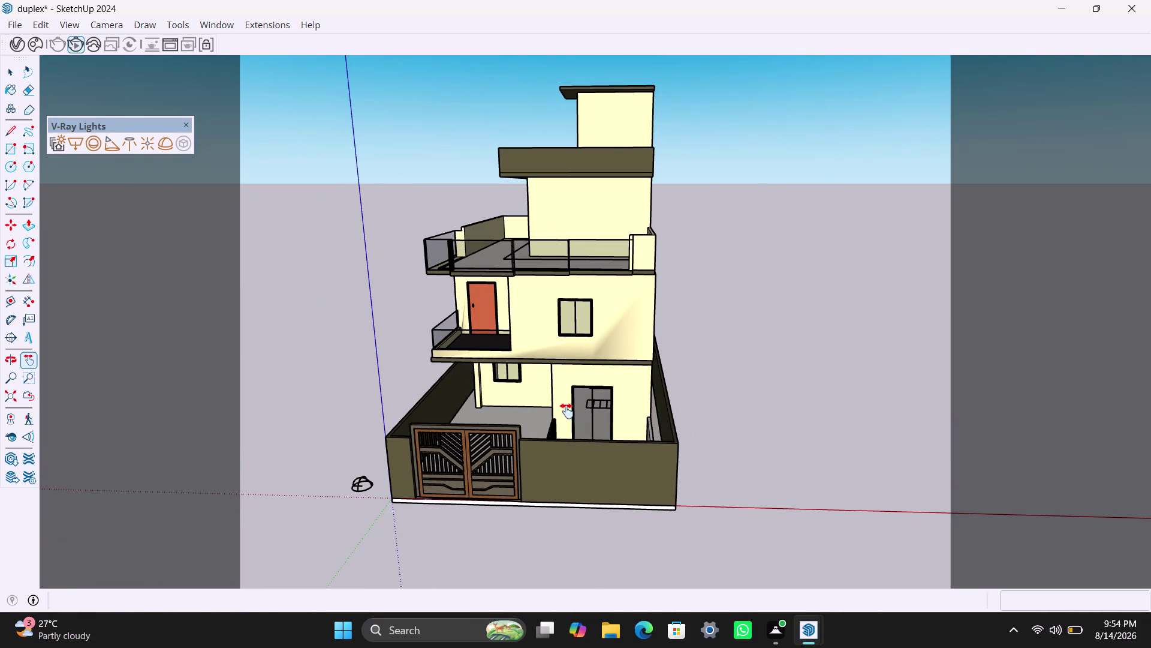
middle_drag(560, 402, 616, 431)
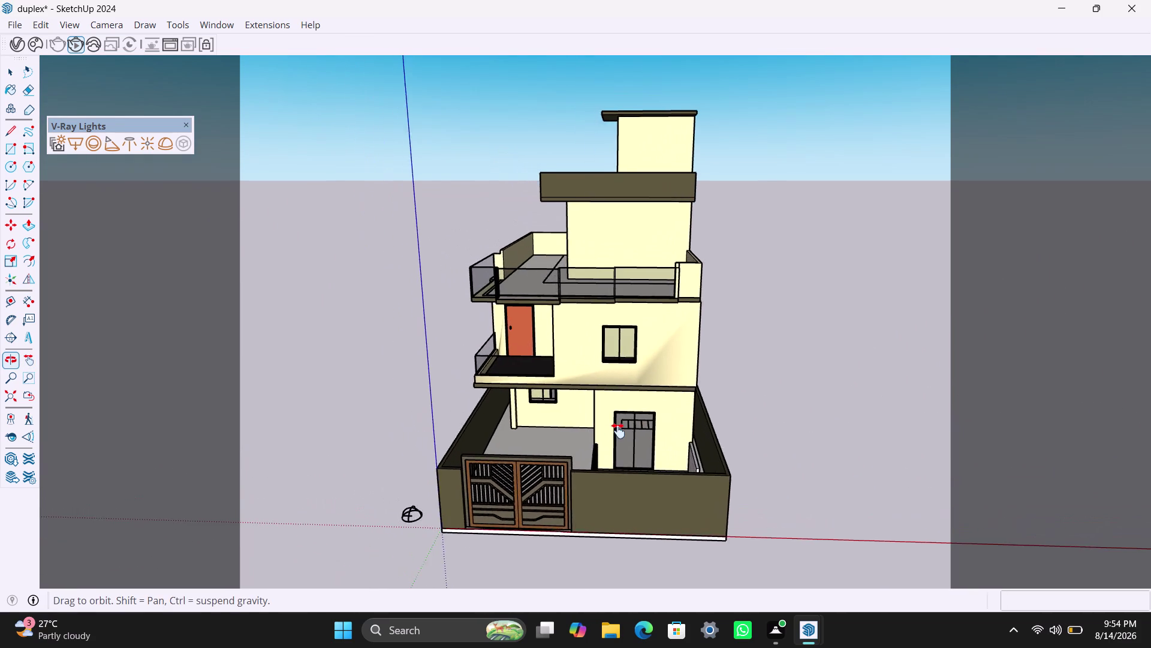
middle_drag(616, 431, 632, 441)
scroll(up, 3)
middle_drag(598, 490, 631, 495)
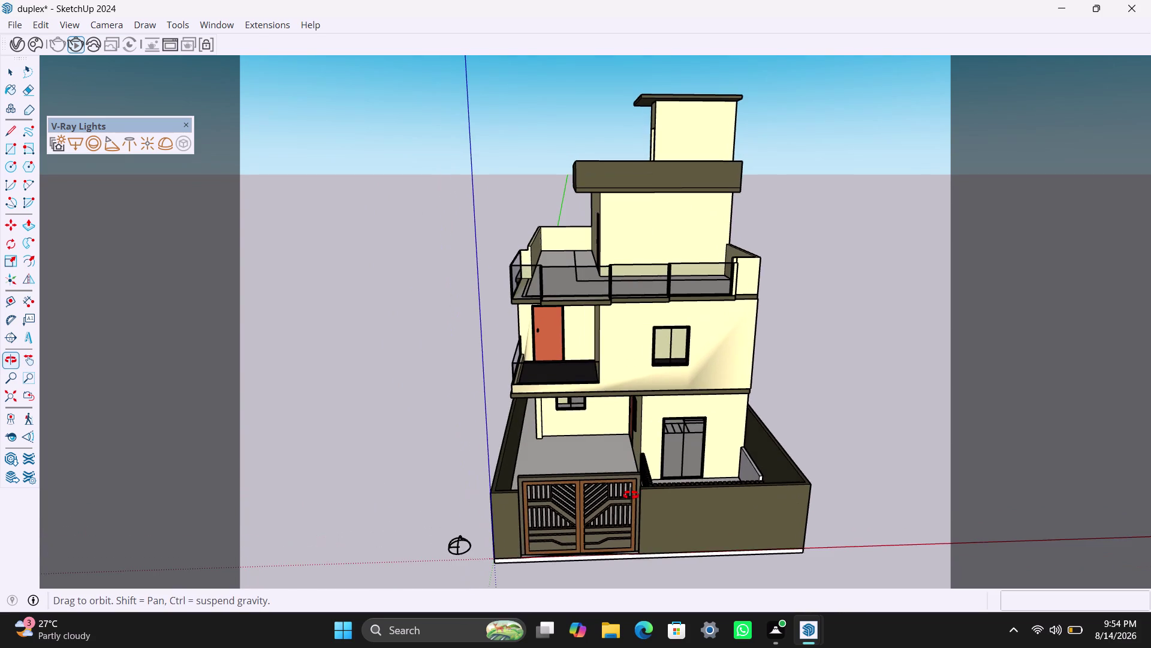
middle_drag(631, 495, 609, 496)
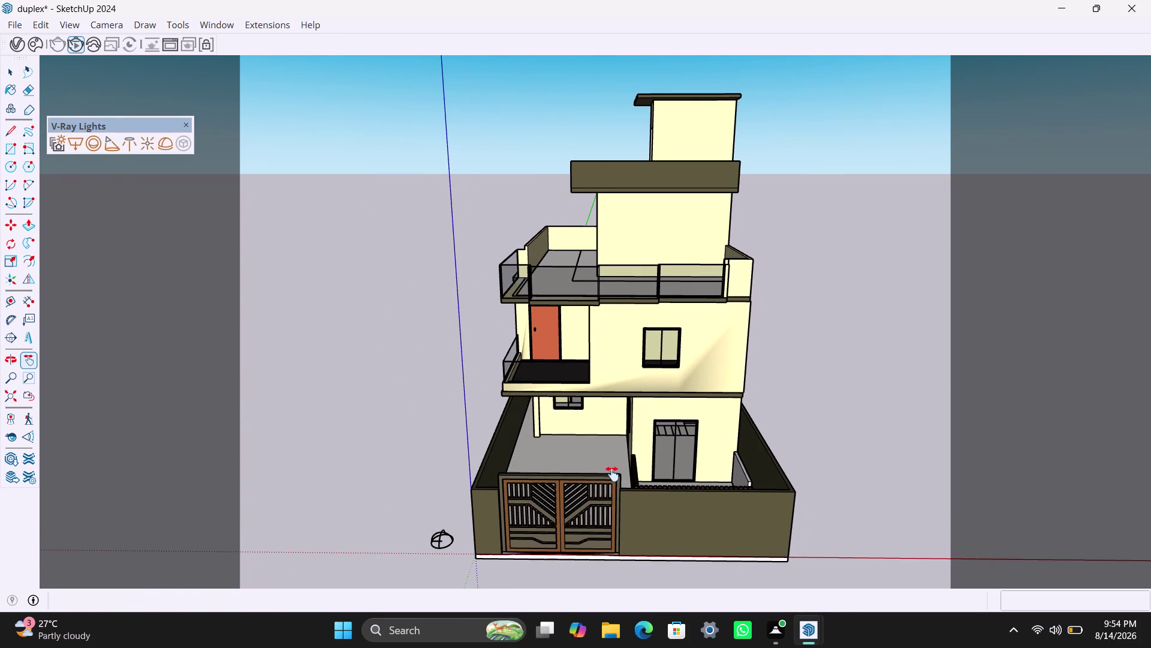
scroll(up, 3)
scroll(up, 3)
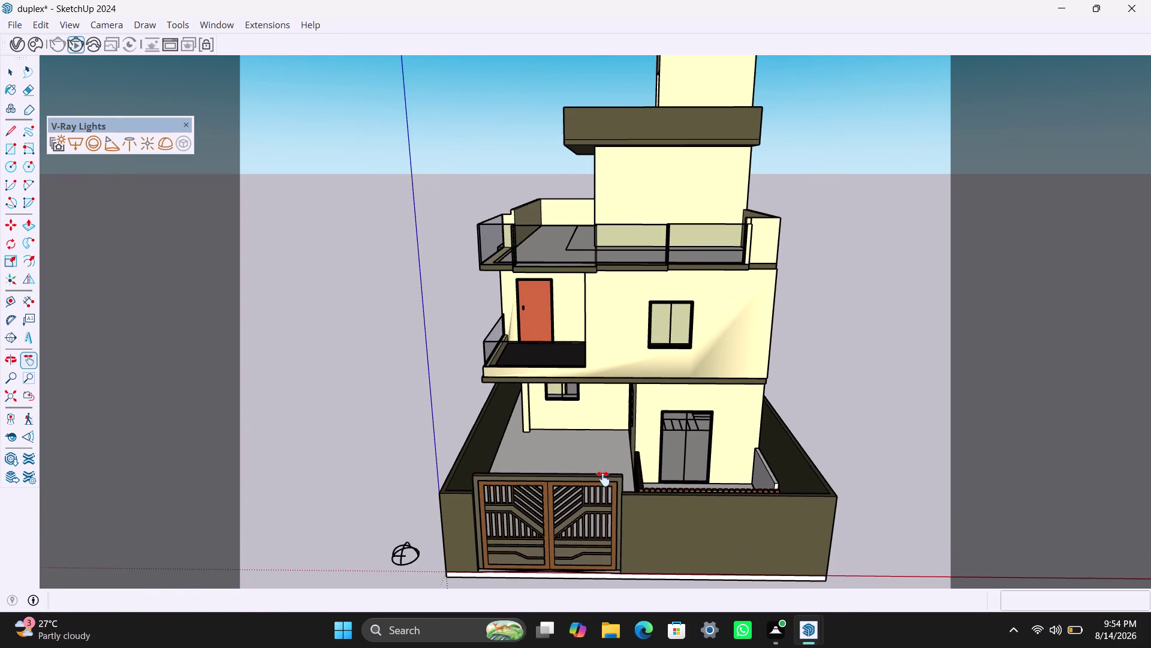
scroll(down, 3)
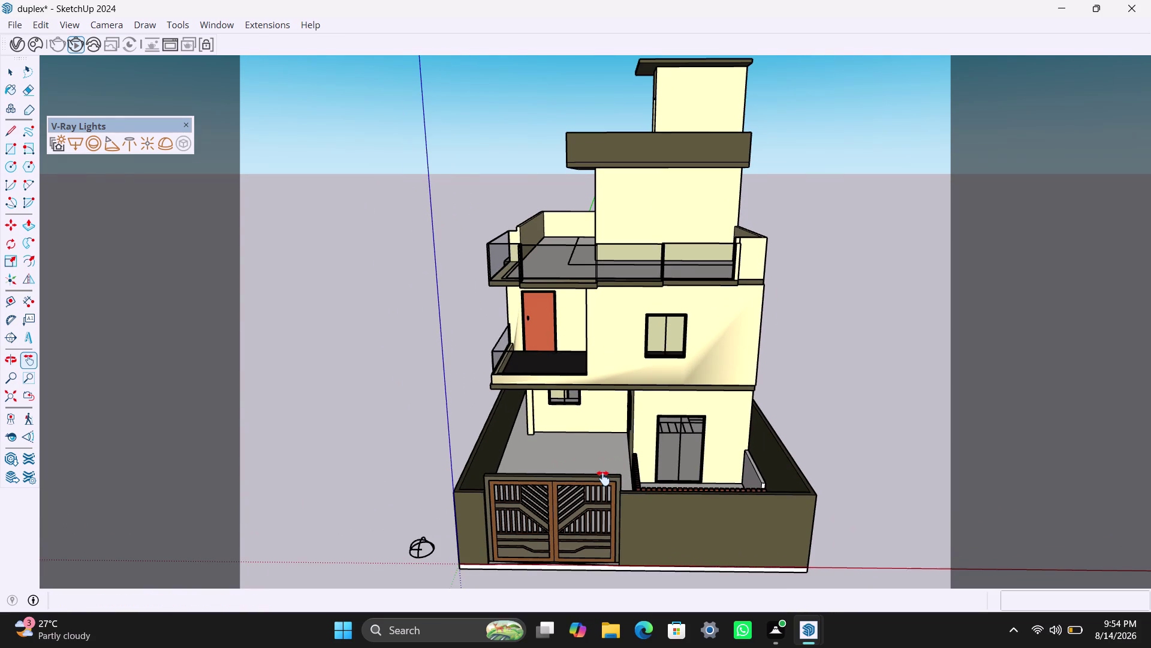
Square the view onto the front wall and gate, then check the new render in the Frame Buffer.
middle_drag(603, 477, 595, 415)
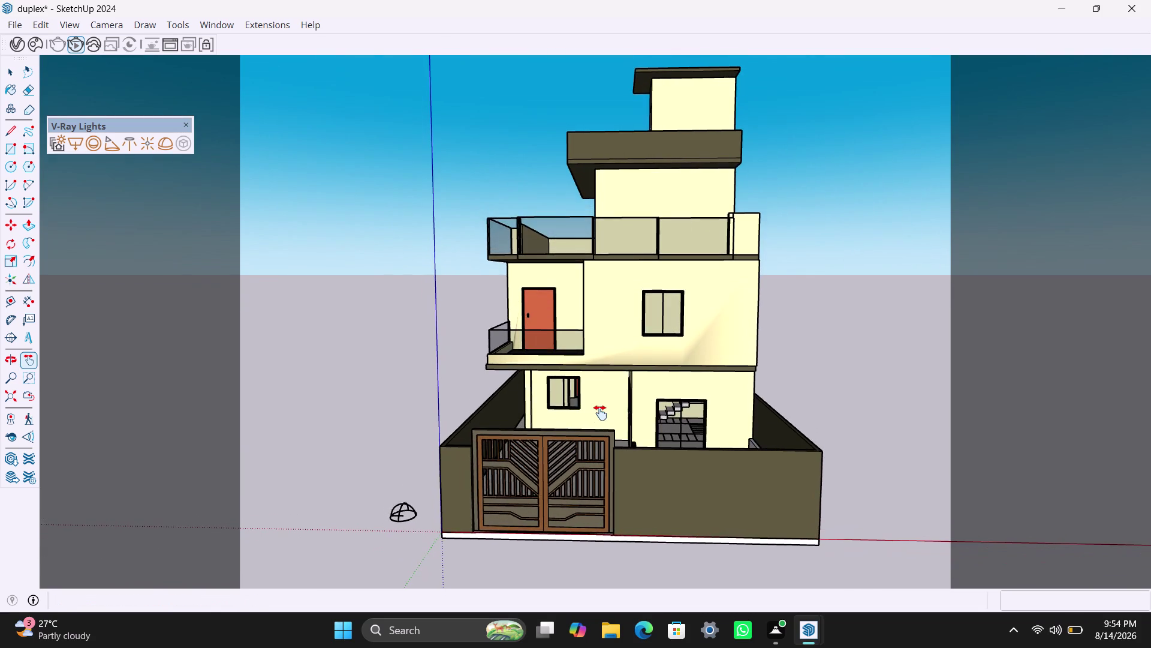
scroll(down, 3)
middle_drag(605, 411, 611, 449)
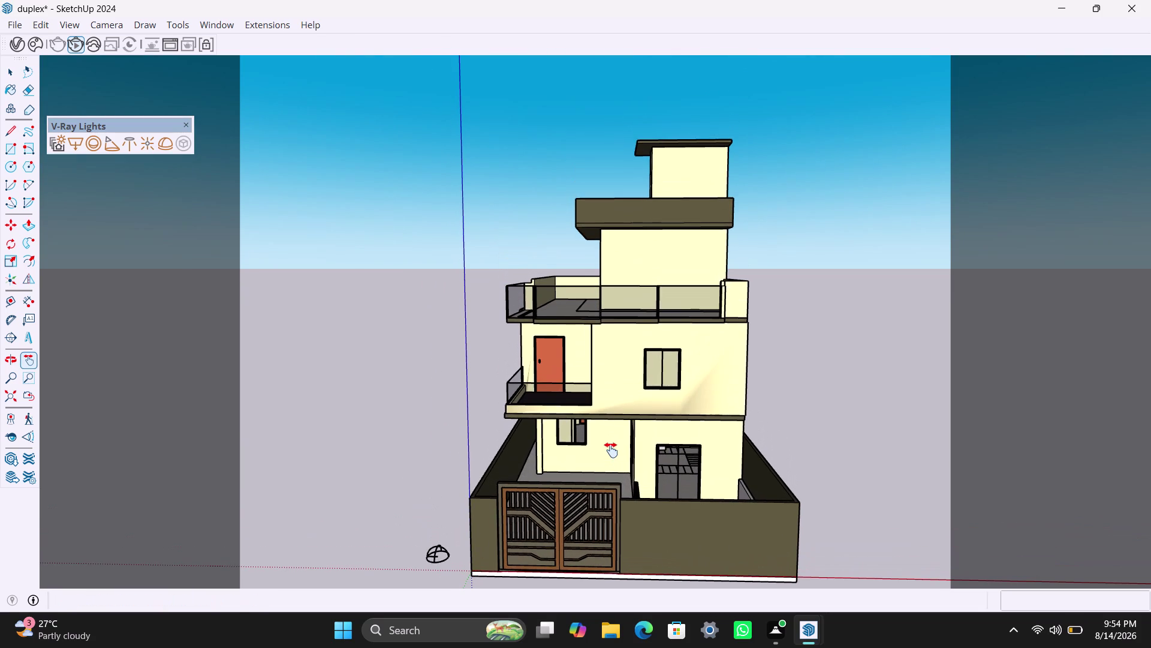
middle_drag(629, 470, 640, 473)
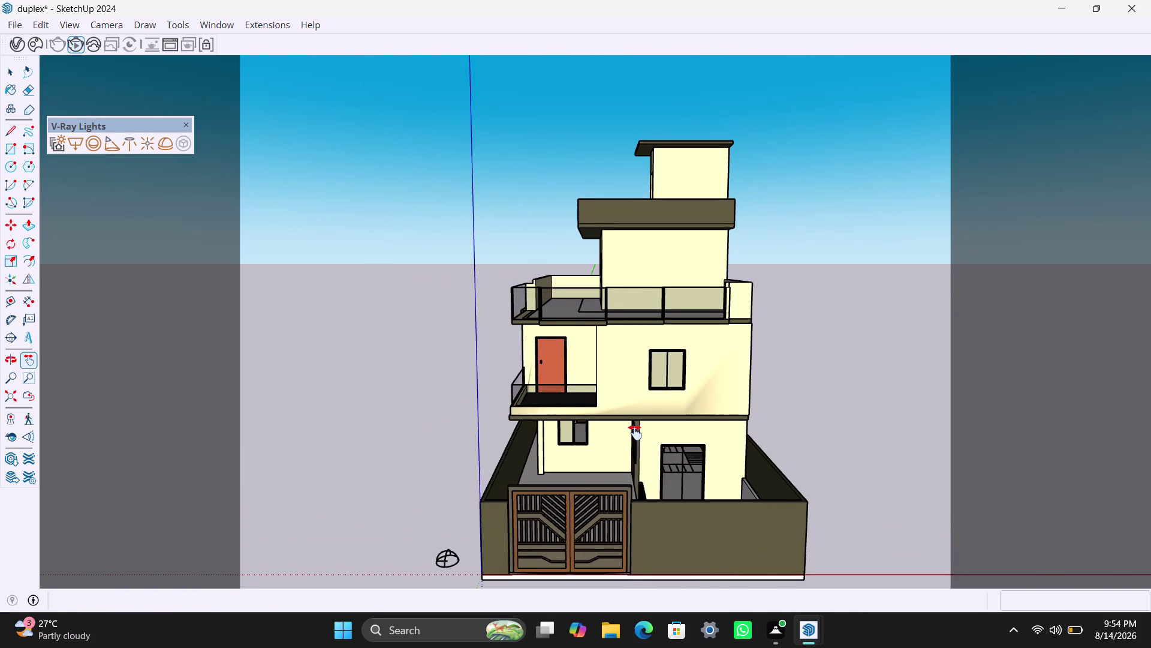
scroll(up, 3)
middle_drag(635, 432, 636, 427)
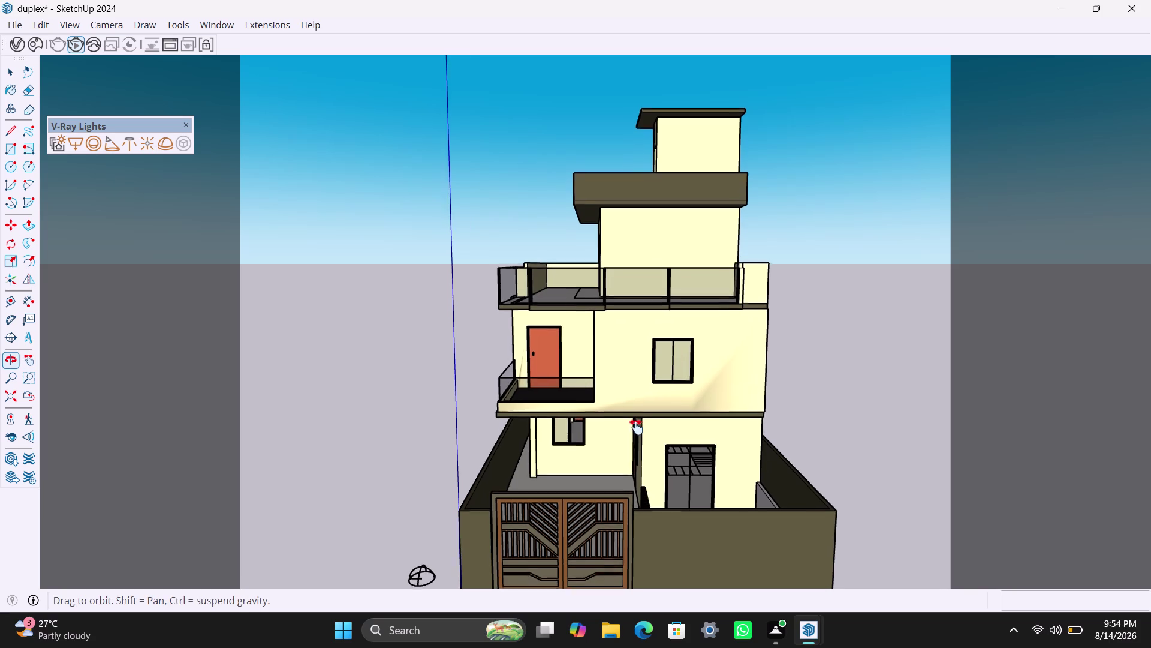
middle_drag(636, 427, 628, 393)
scroll(up, 3)
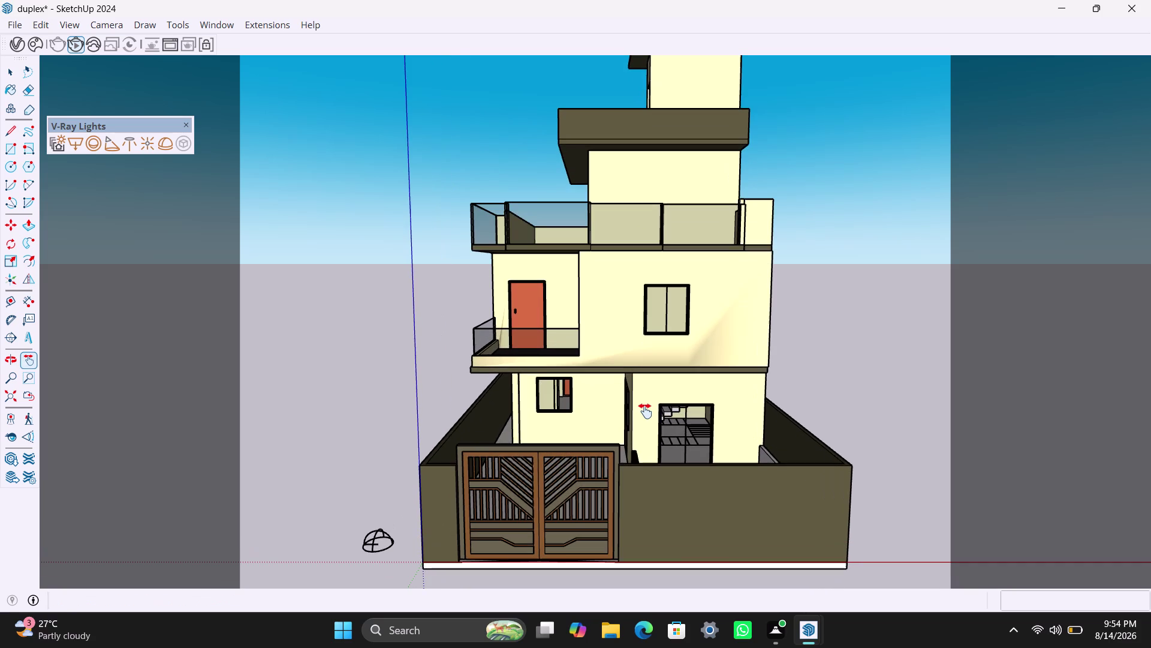
middle_drag(645, 413, 648, 424)
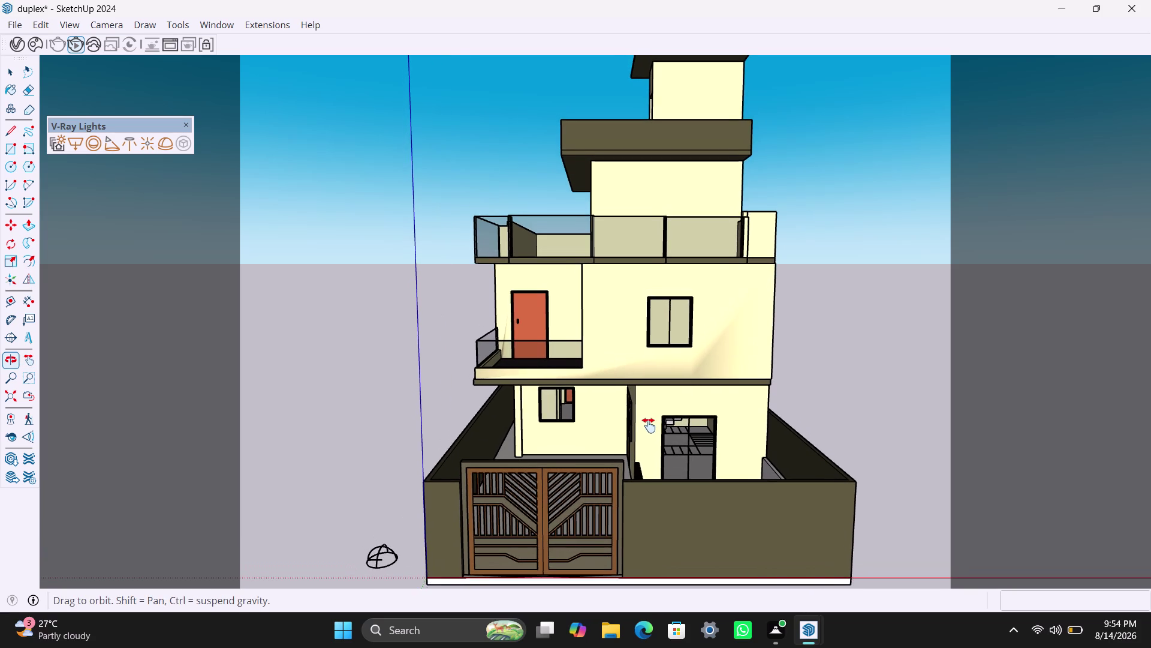
middle_drag(649, 425, 649, 428)
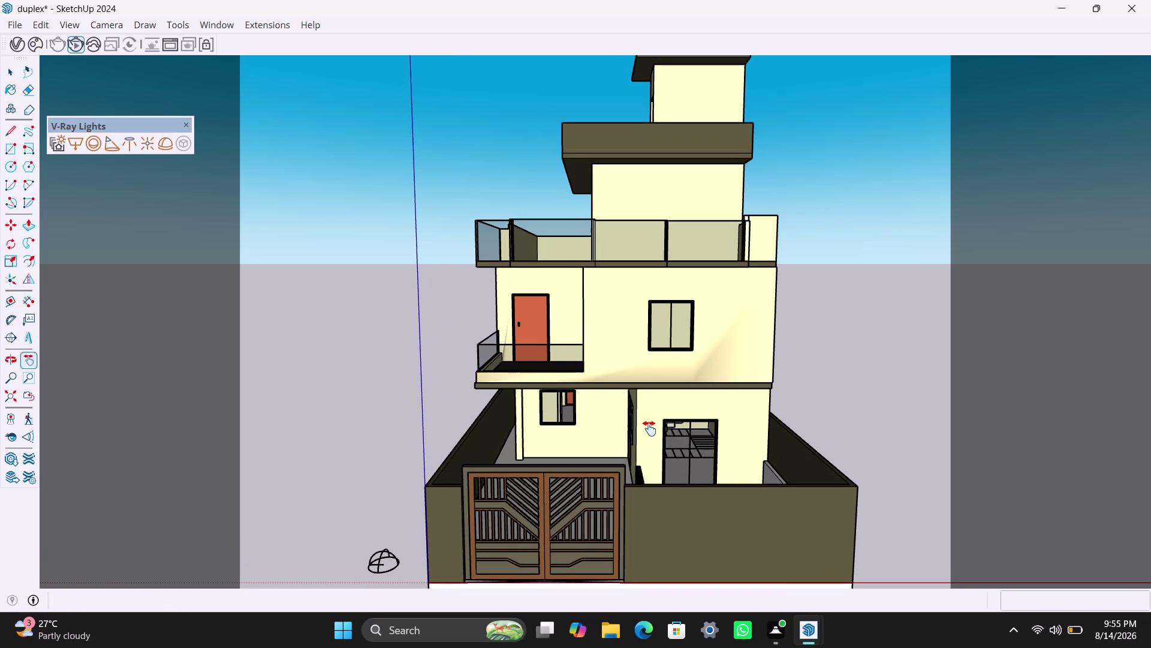
scroll(down, 3)
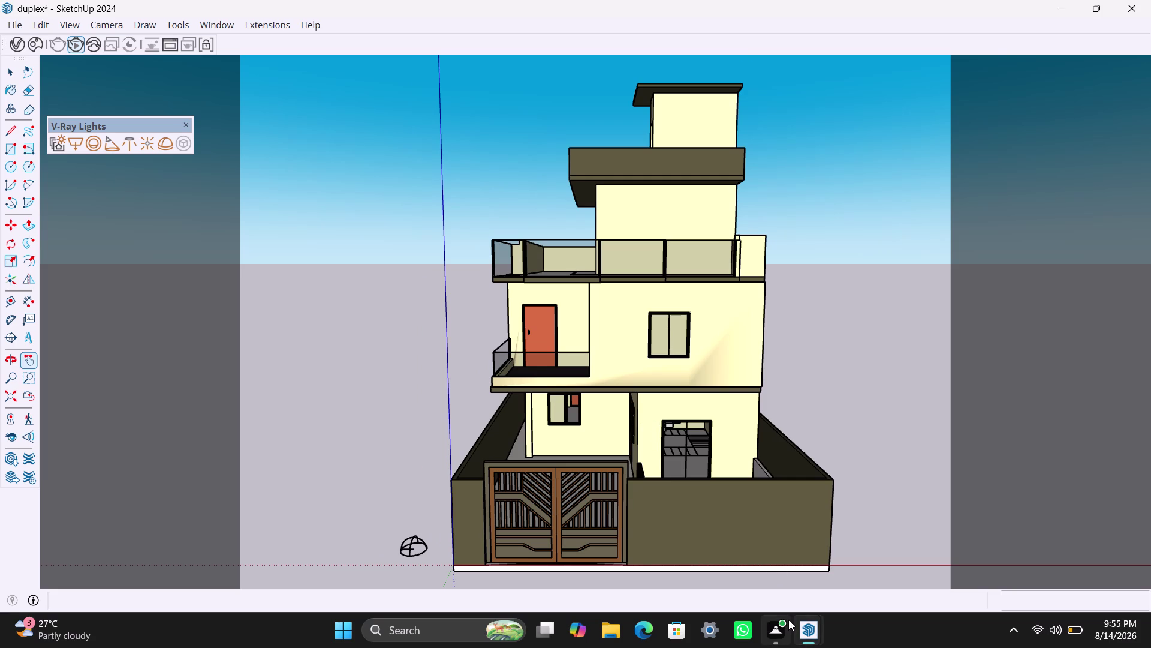
click(936, 546)
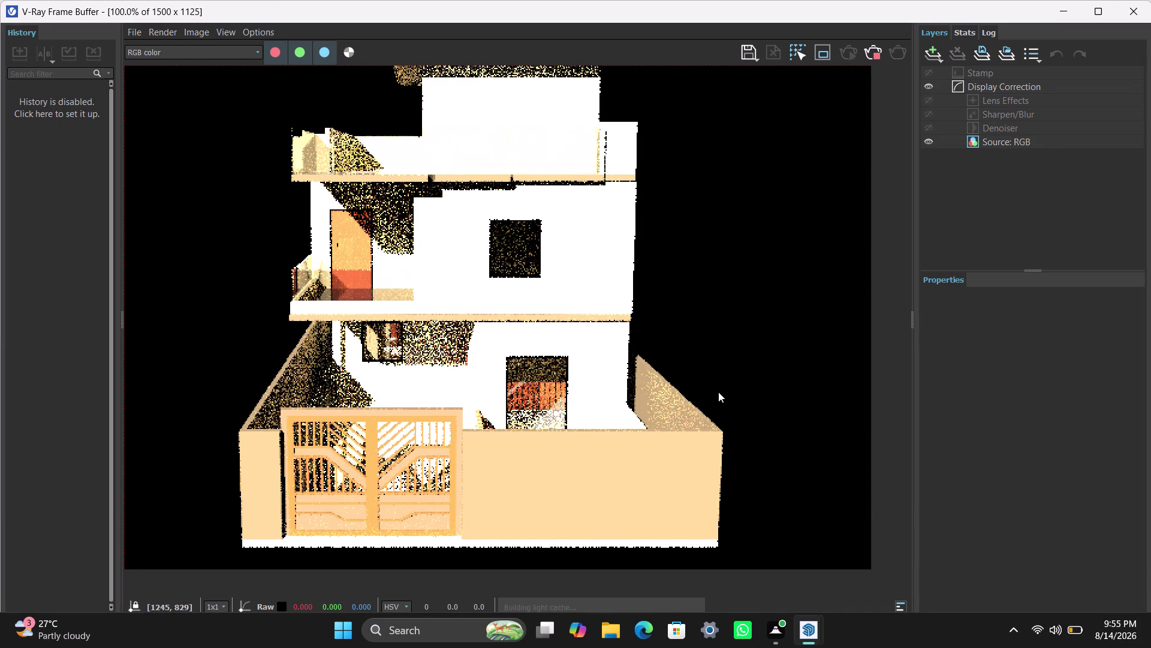
scroll(down, 3)
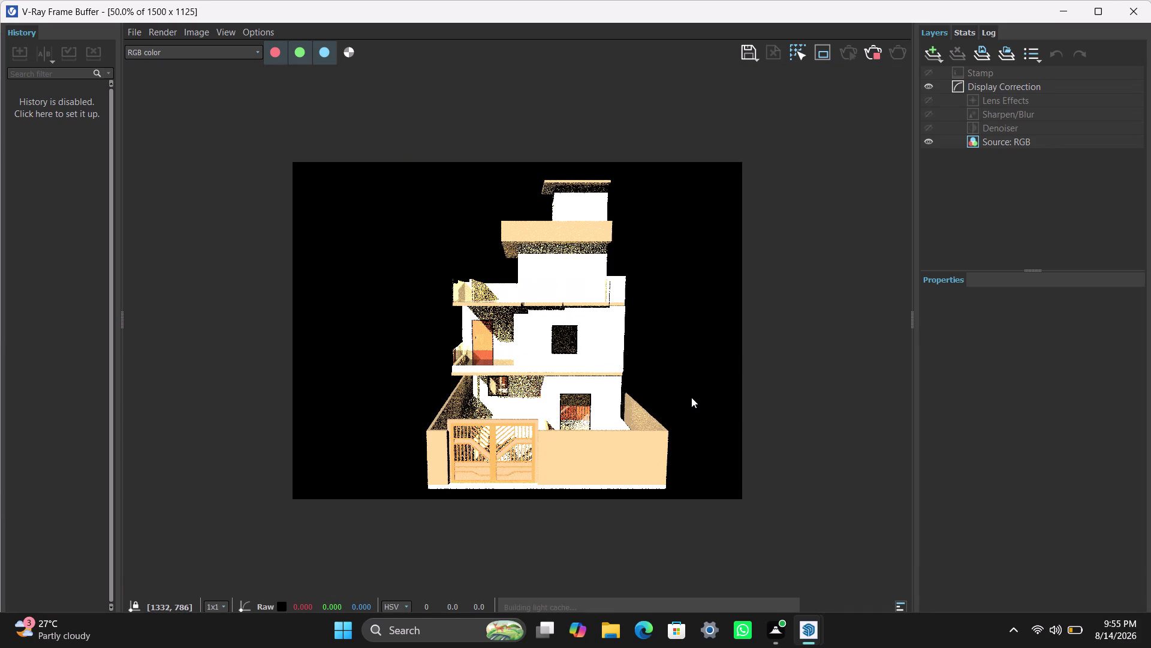